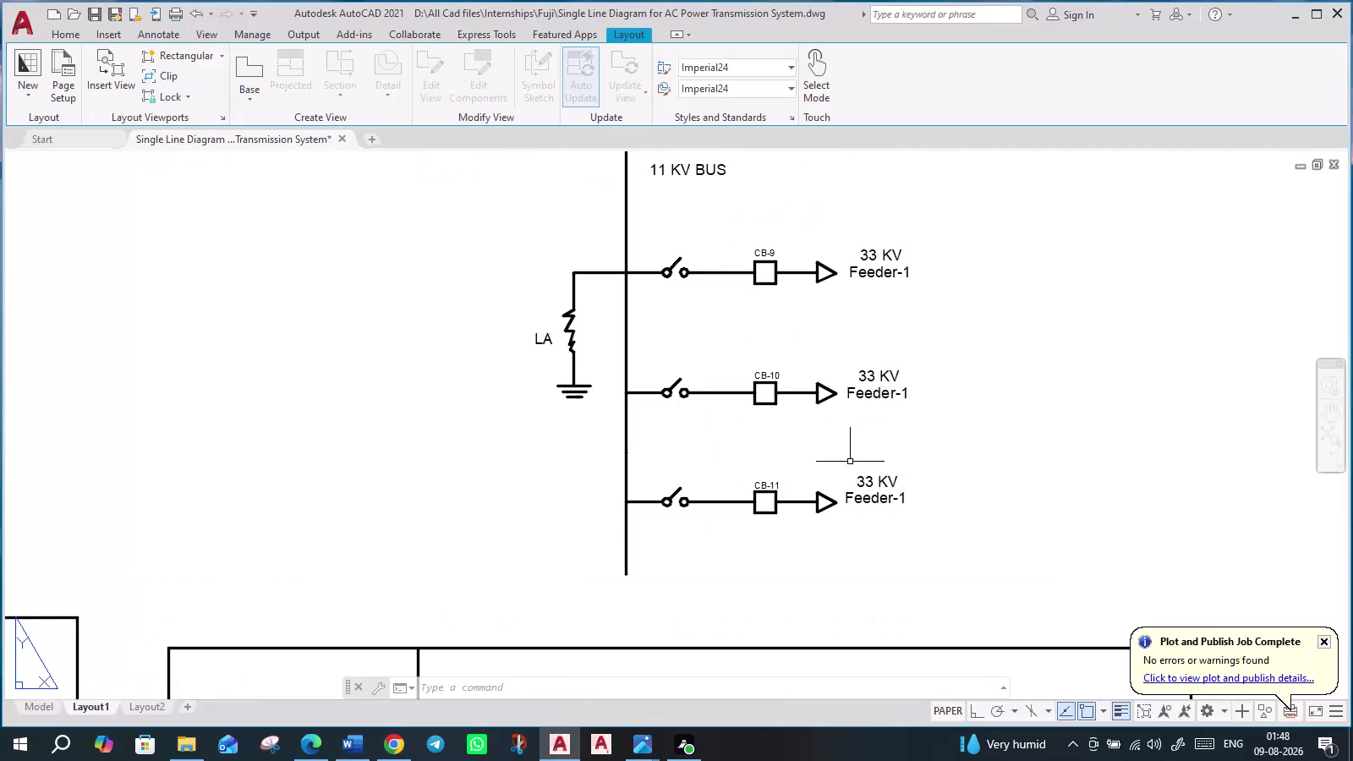
Move from Layout1 to model space, zoom to the CB-9 arrowhead, and start Hatch.
scroll(down, 3)
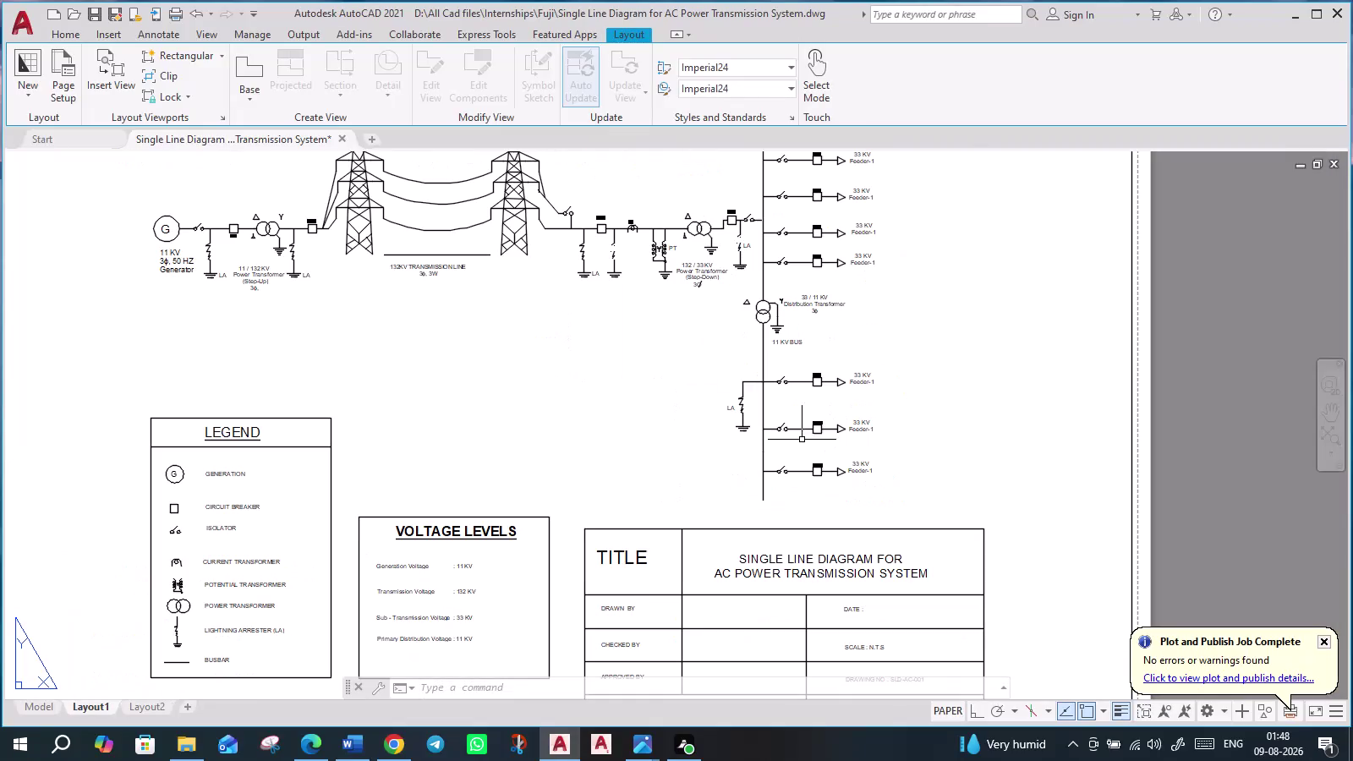
click(26, 707)
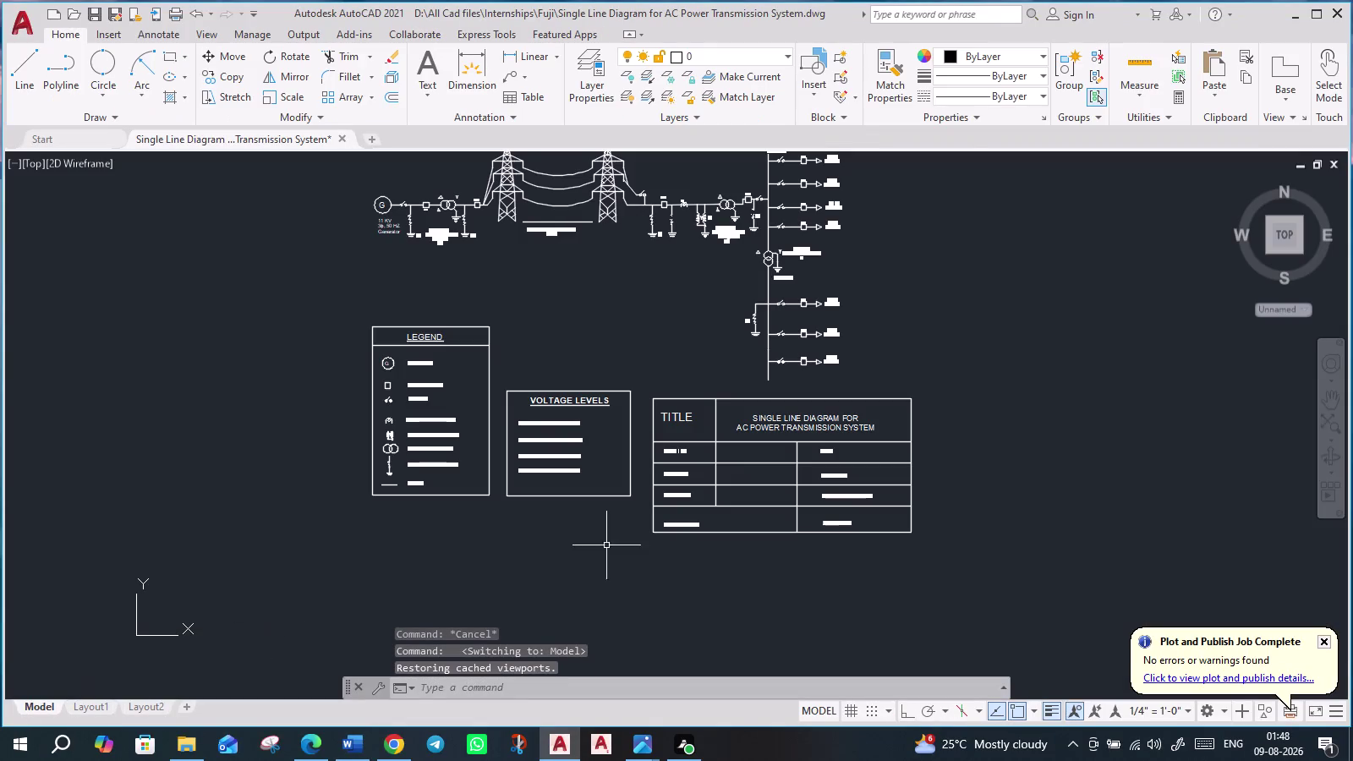
scroll(up, 3)
scroll(up, 3)
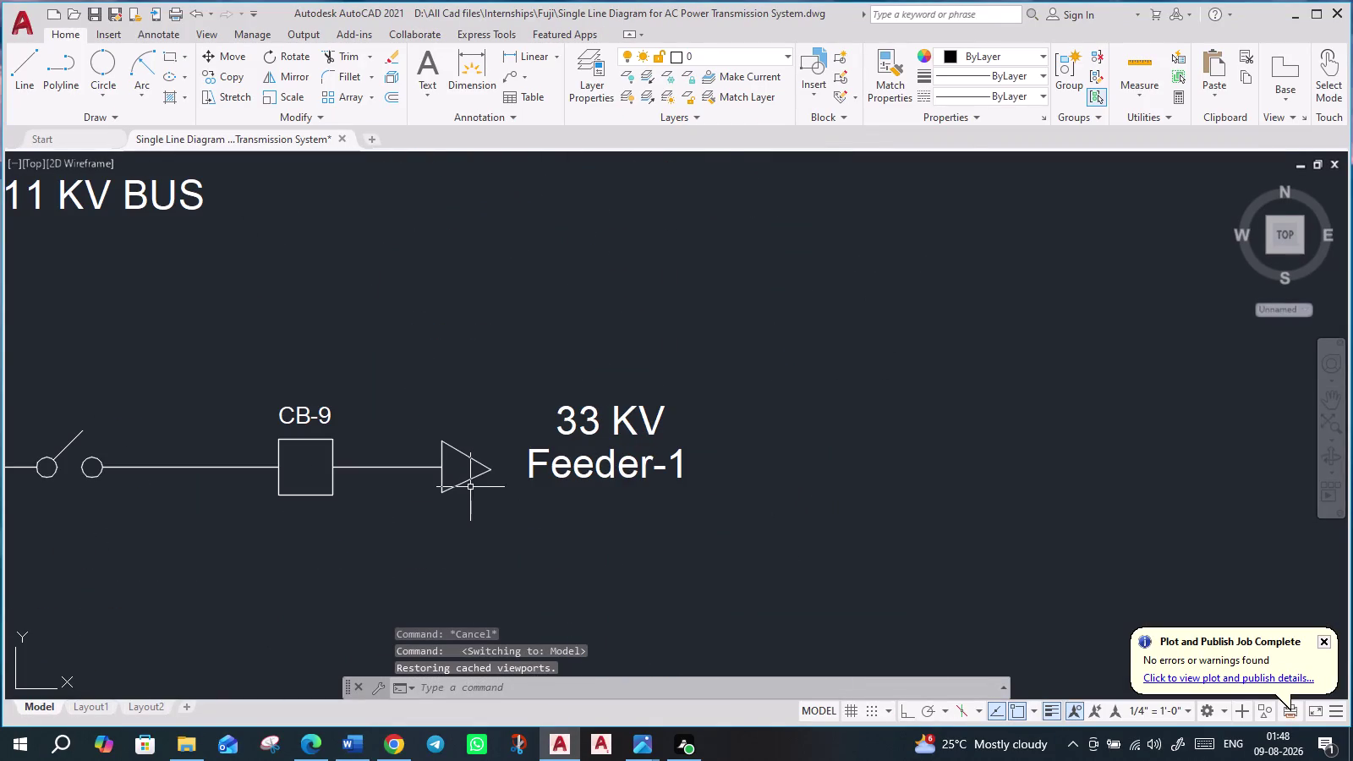
click(167, 100)
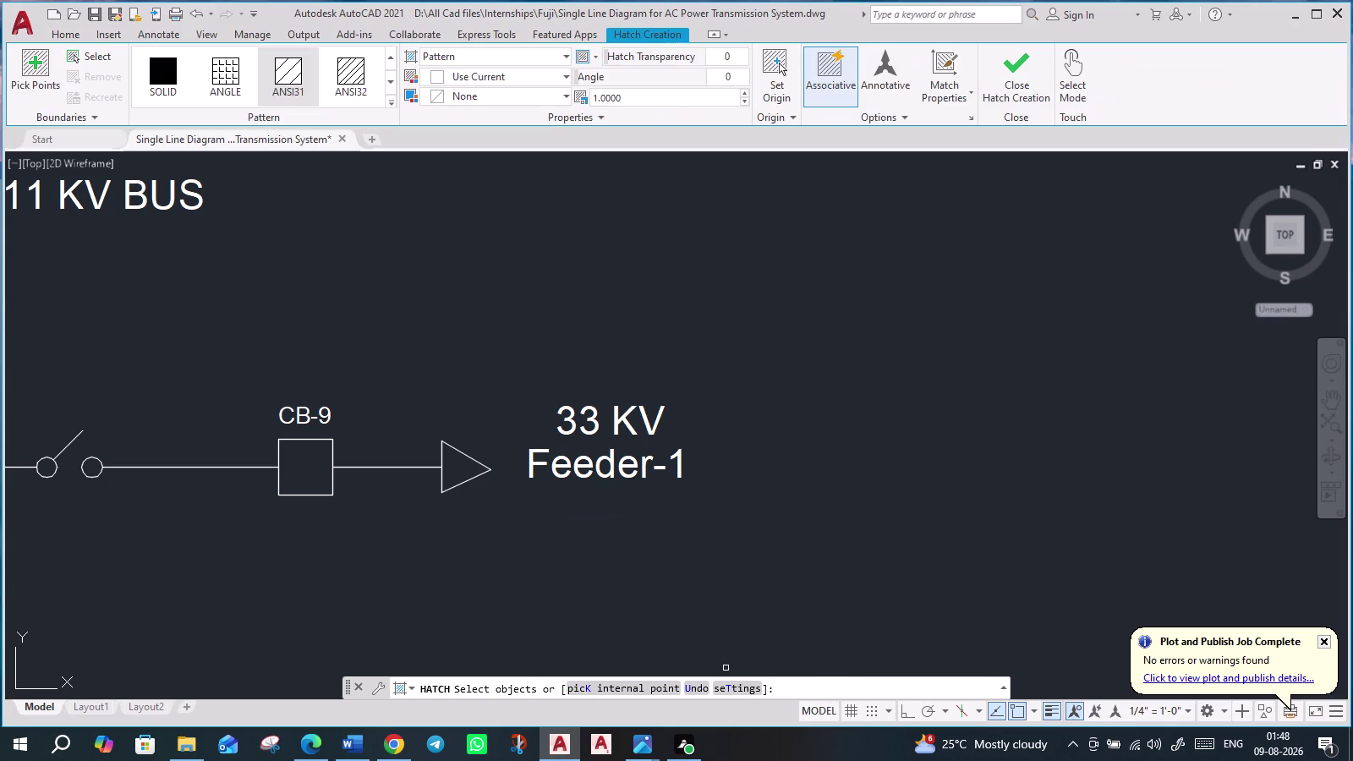
Set the hatch pattern to SOLID and fill the CB-9 feeder arrowhead.
click(471, 476)
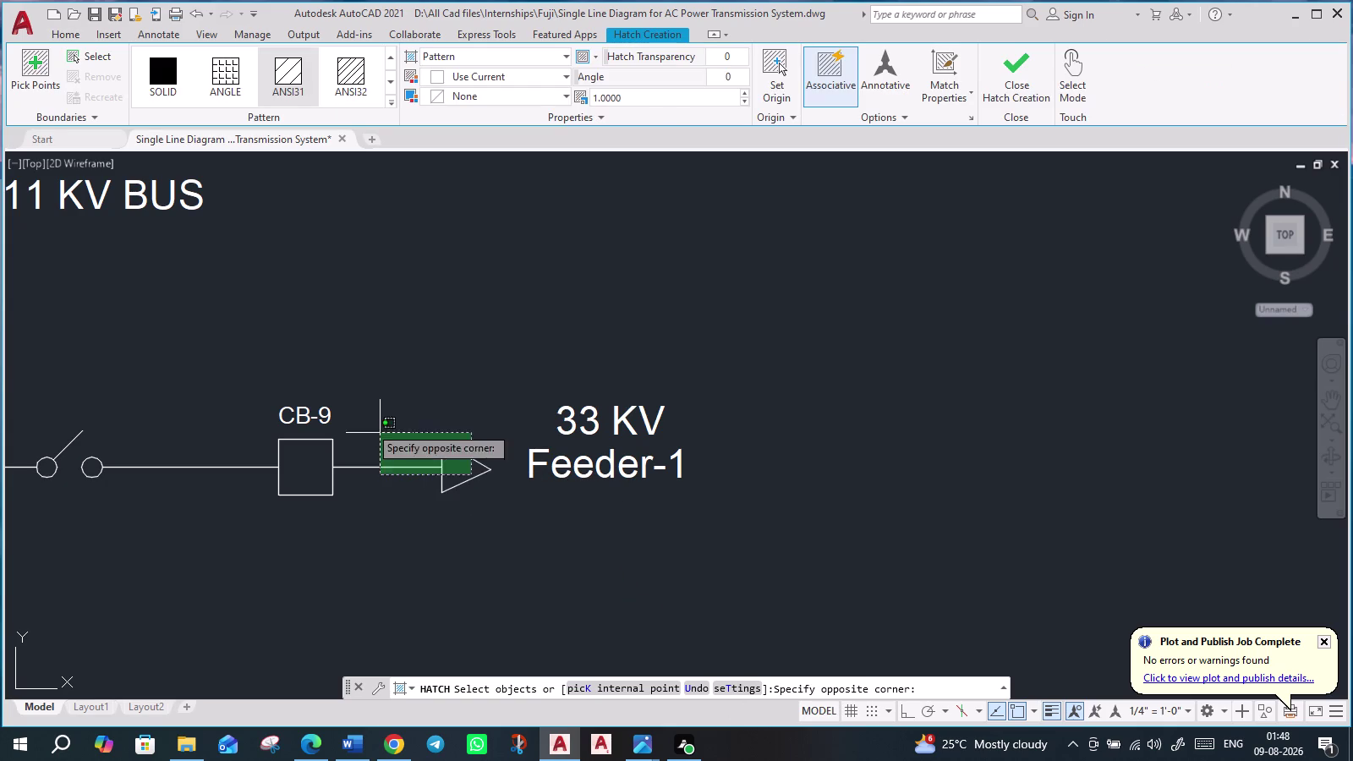
click(171, 77)
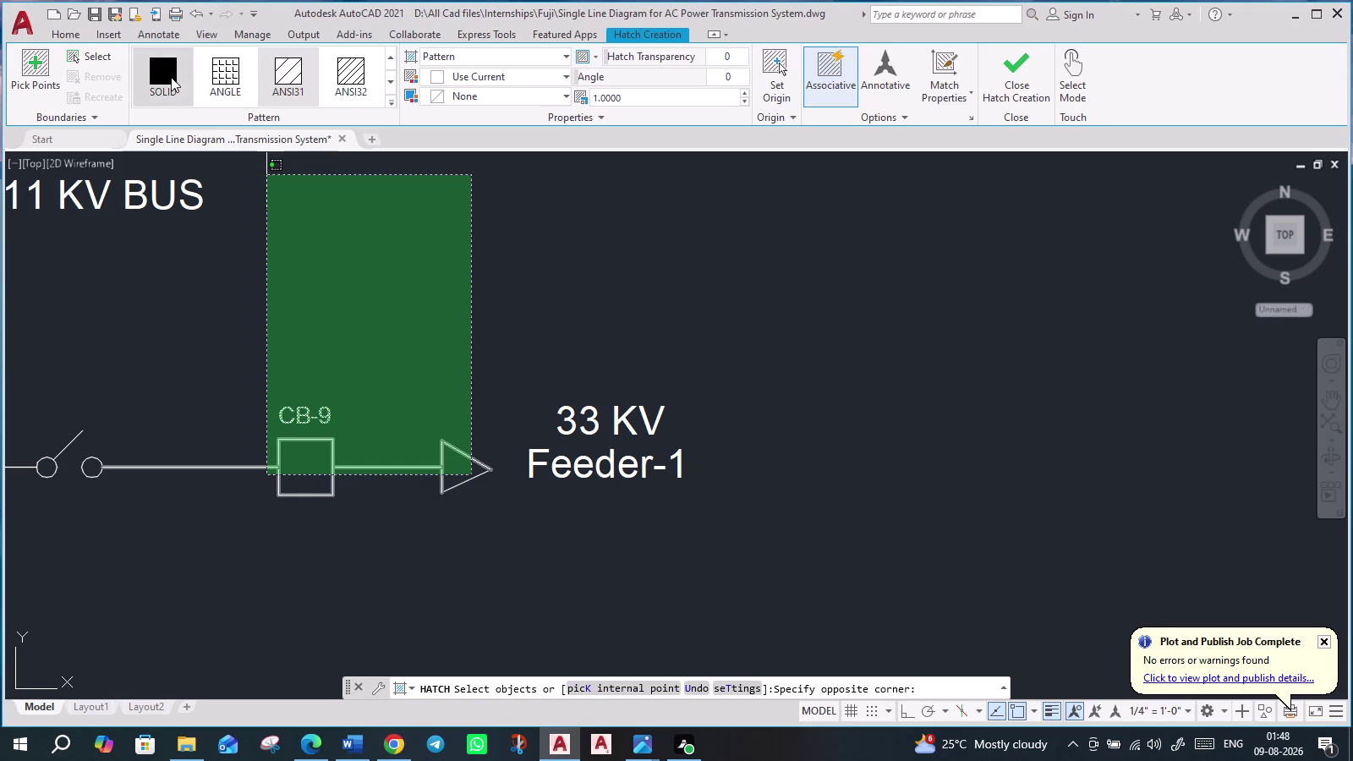
click(470, 466)
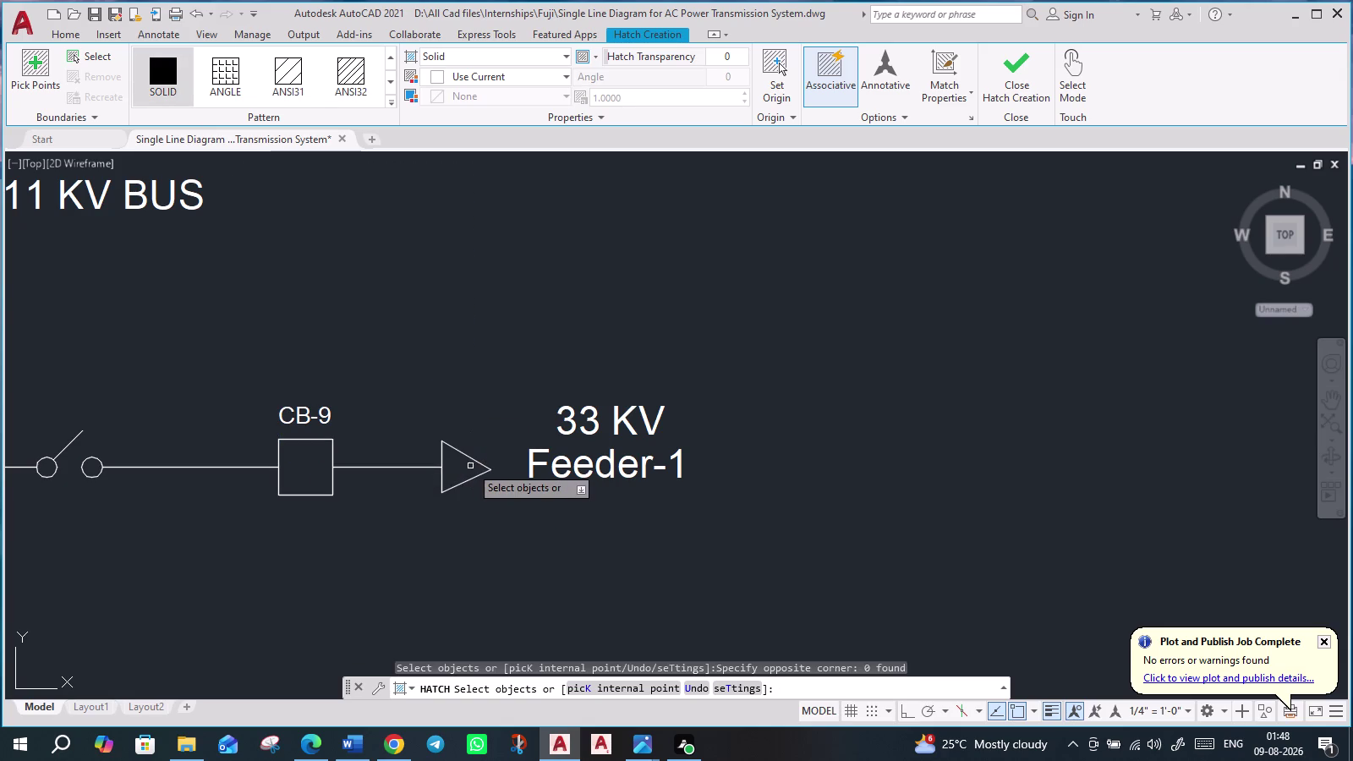
click(477, 465)
double_click(477, 466)
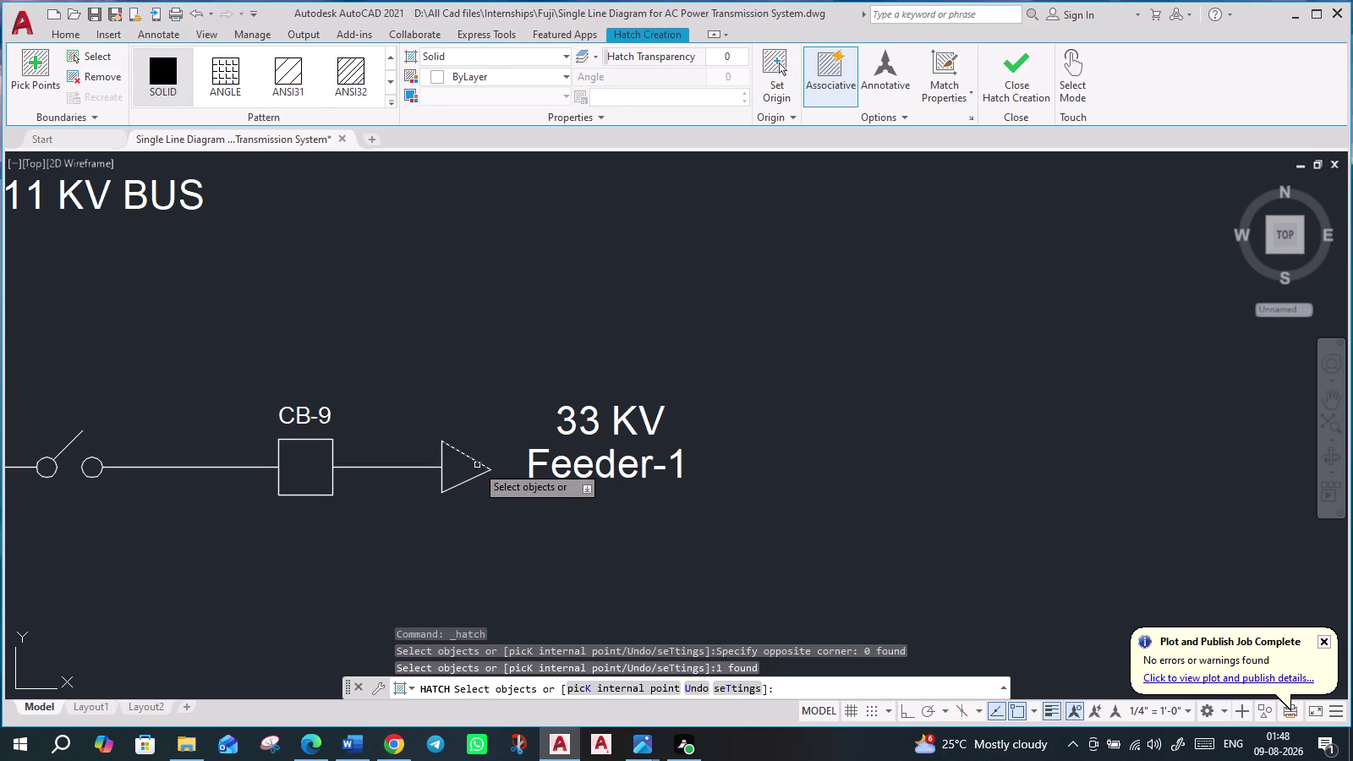
click(478, 484)
click(469, 477)
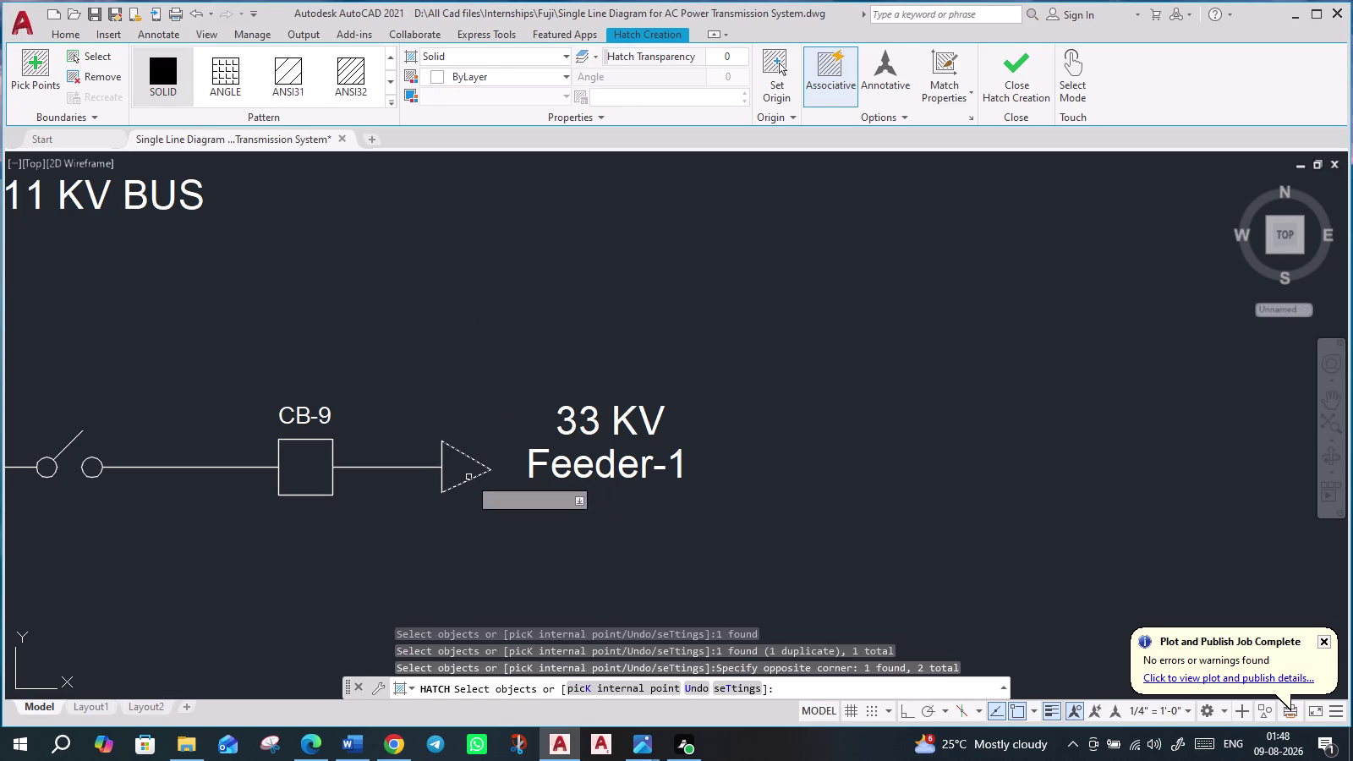
click(476, 472)
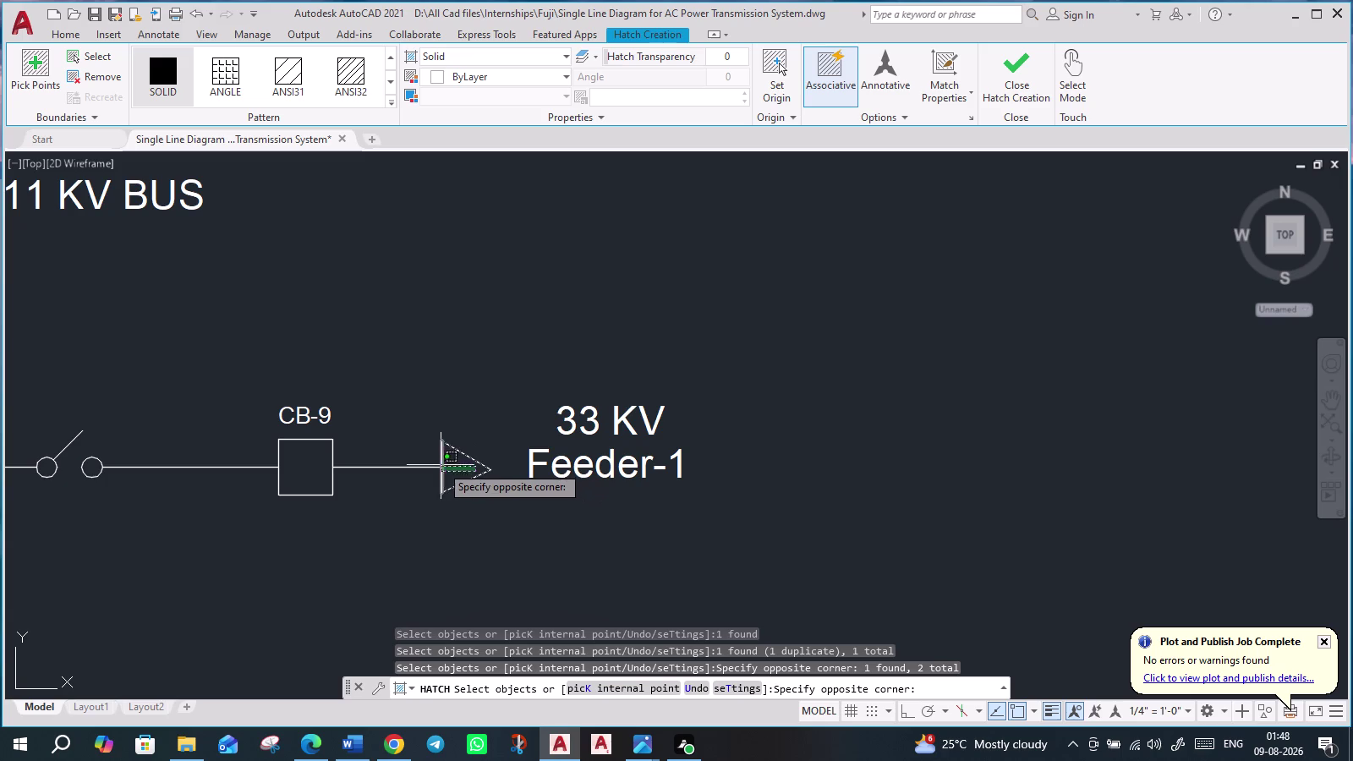
click(441, 459)
Add solid fills to the CB-10 and CB-11 feeder arrowheads.
scroll(up, 3)
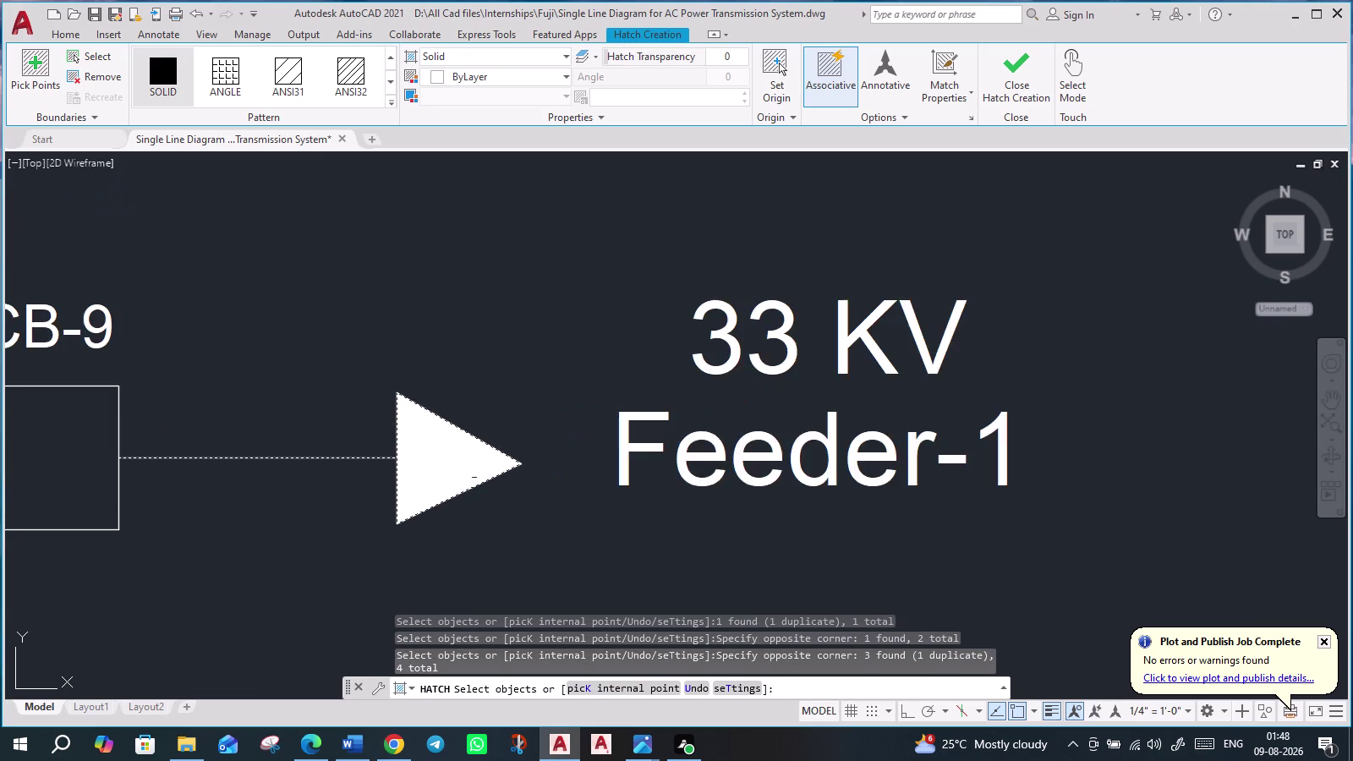
scroll(down, 3)
scroll(down, 3)
middle_drag(628, 589, 590, 481)
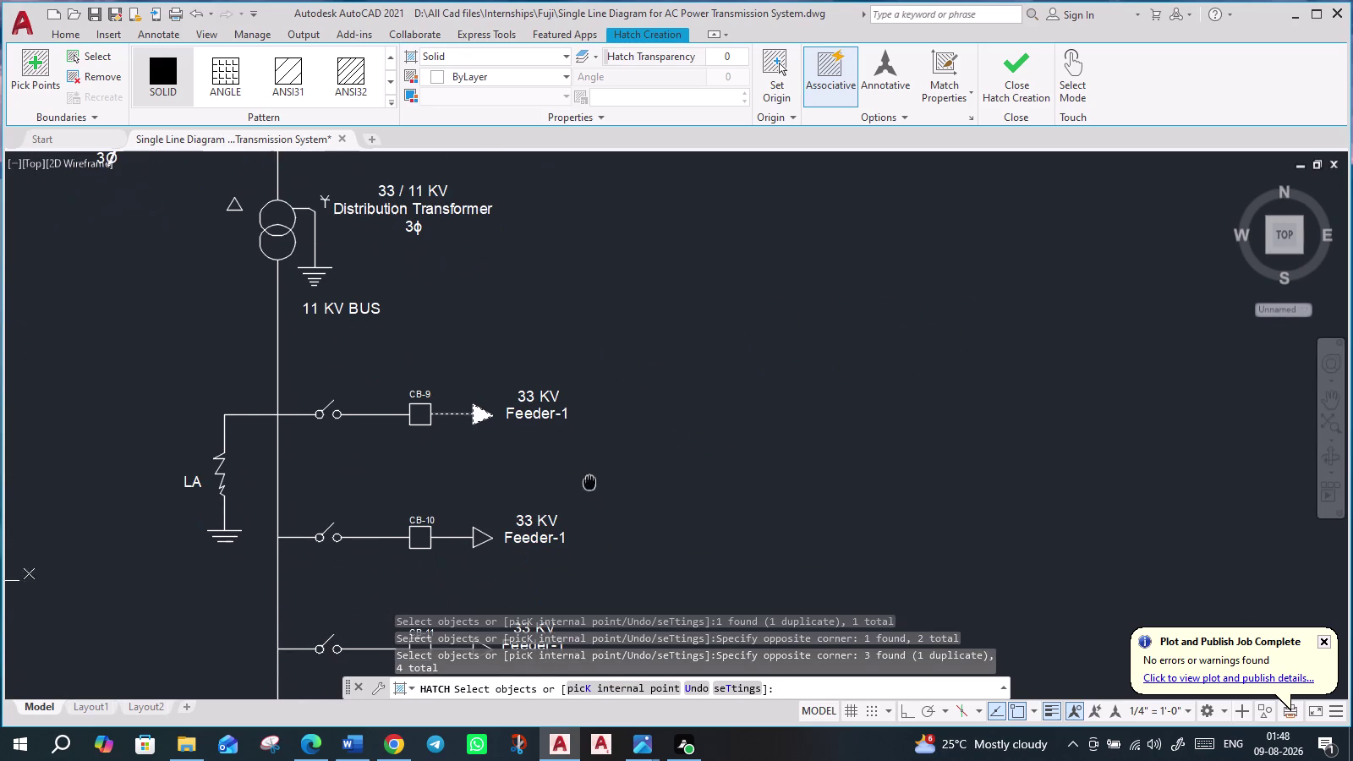
click(485, 533)
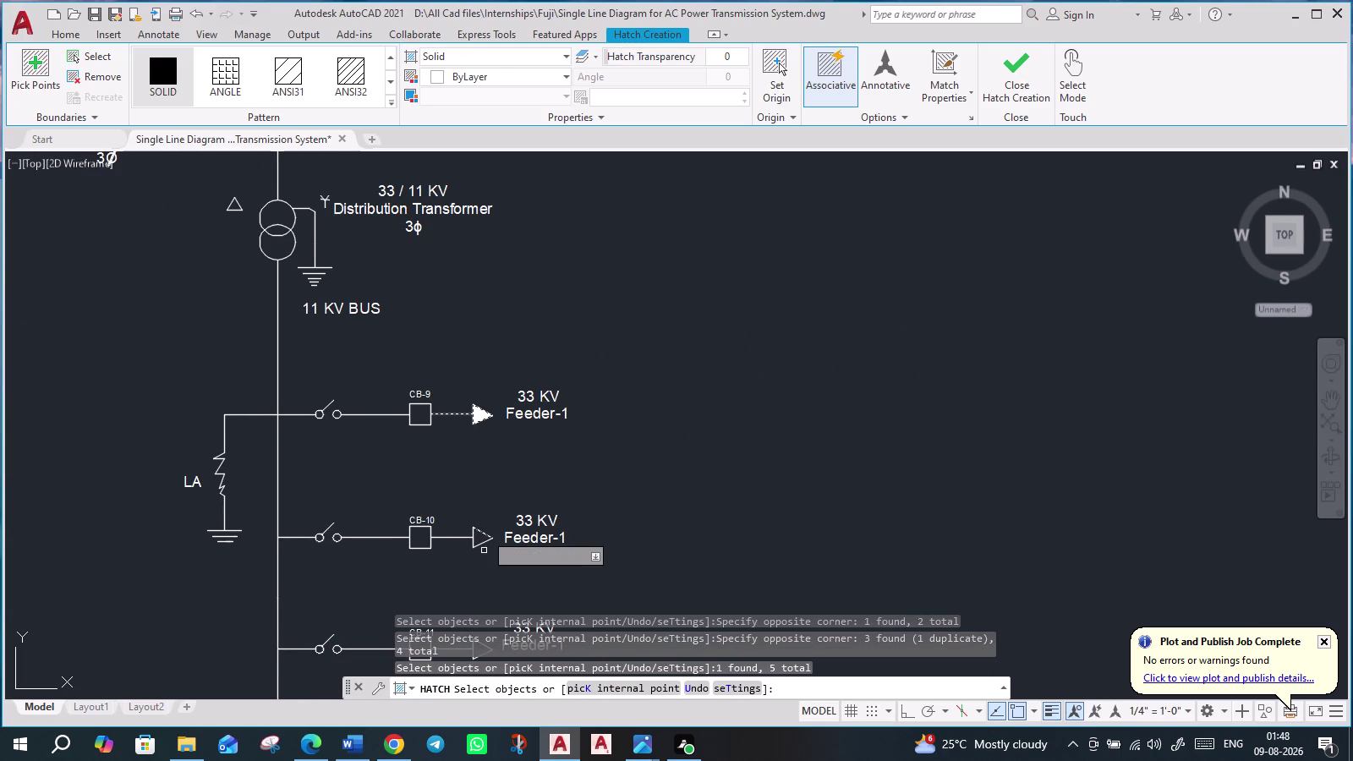
click(480, 544)
click(475, 539)
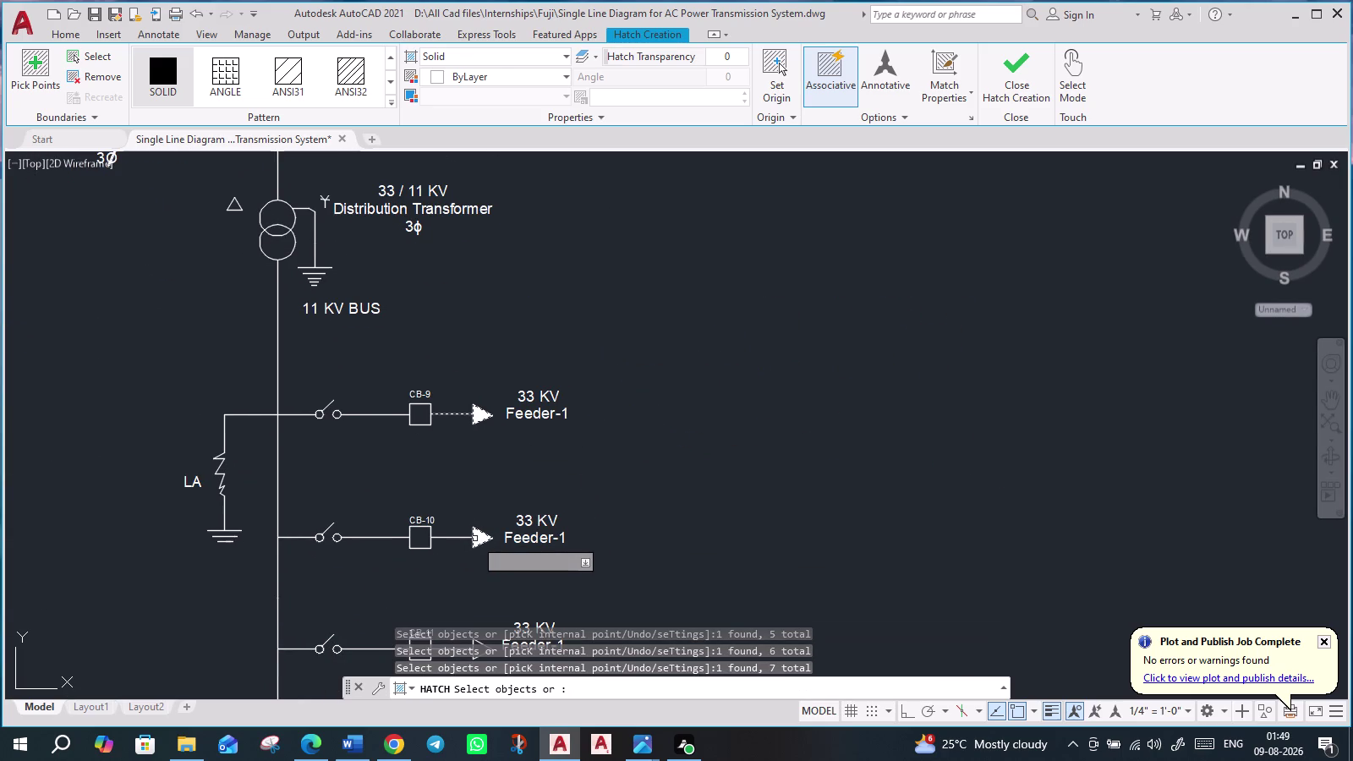
middle_drag(494, 587, 478, 439)
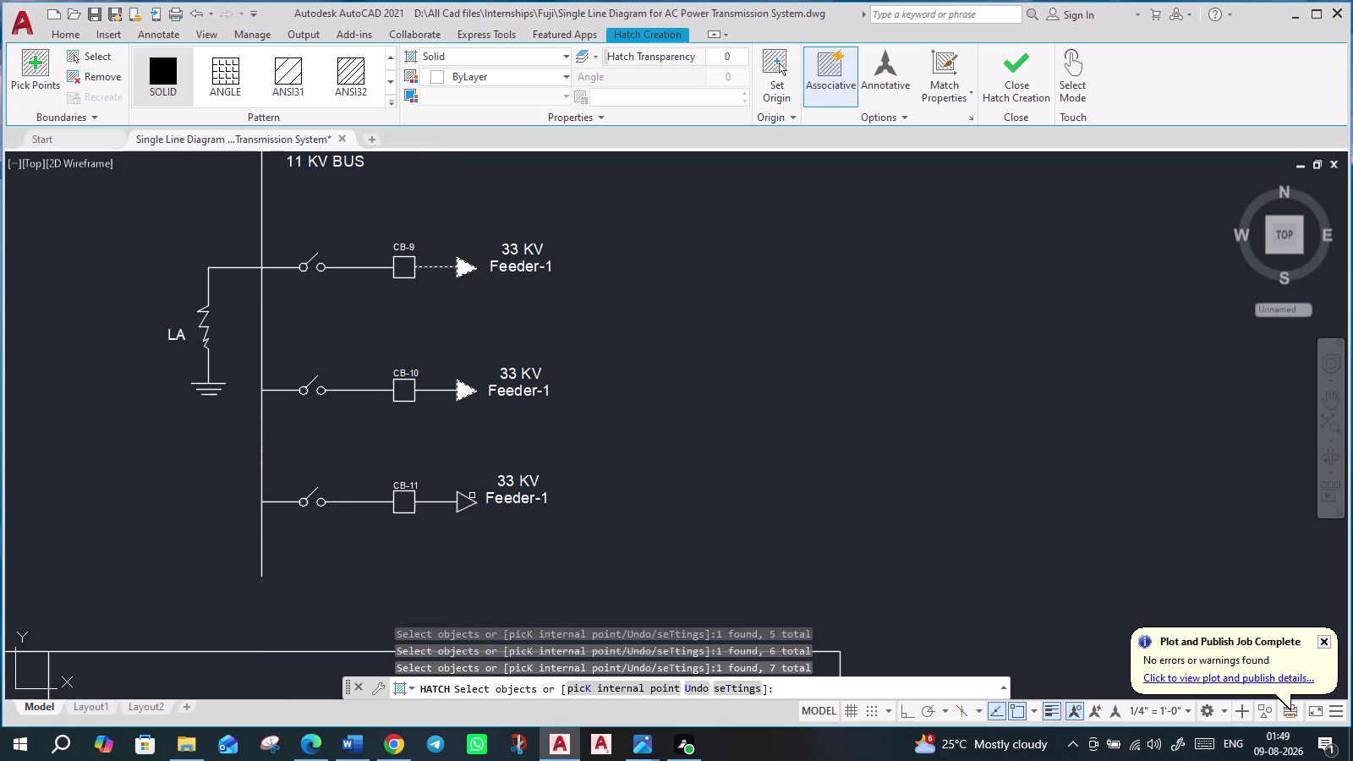
click(468, 500)
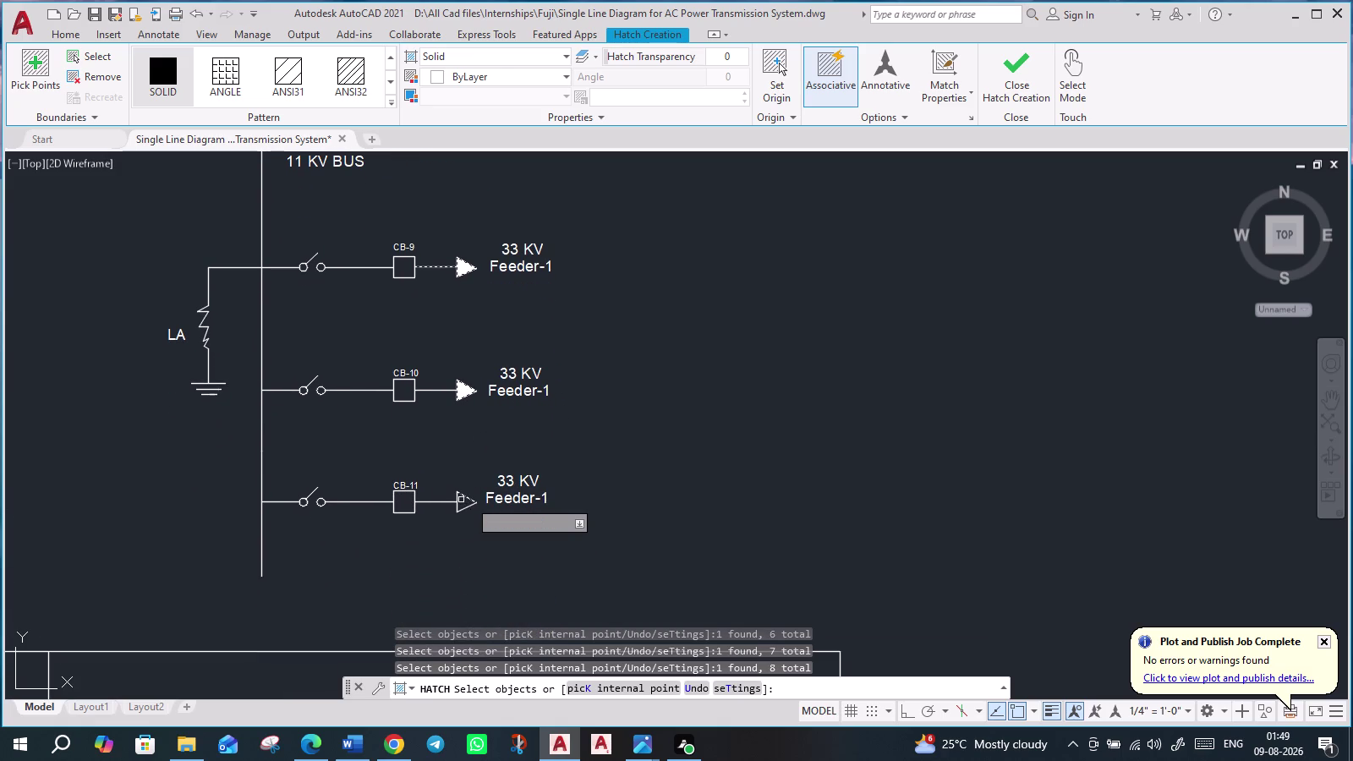
click(457, 502)
click(462, 509)
Add a solid fill to the CB-8 feeder arrowhead.
scroll(down, 3)
scroll(up, 3)
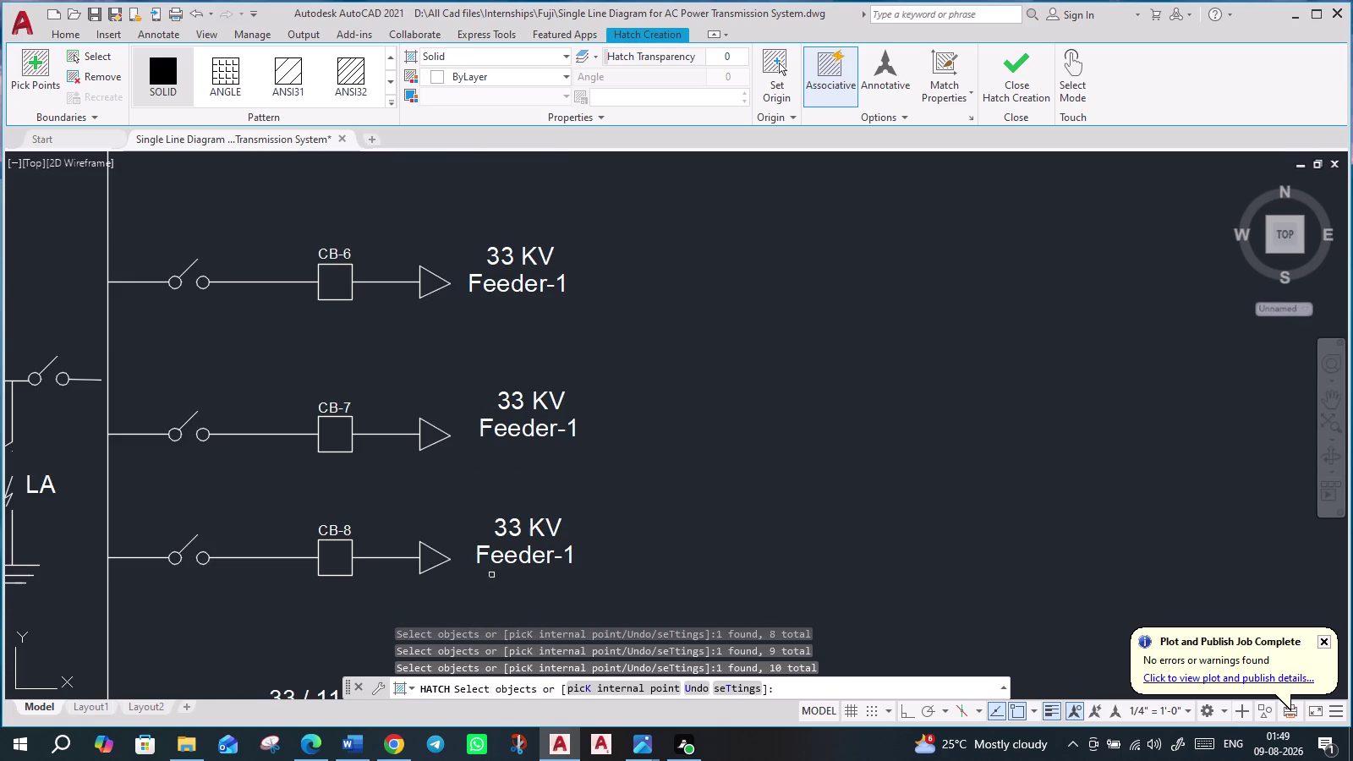
click(444, 556)
click(420, 559)
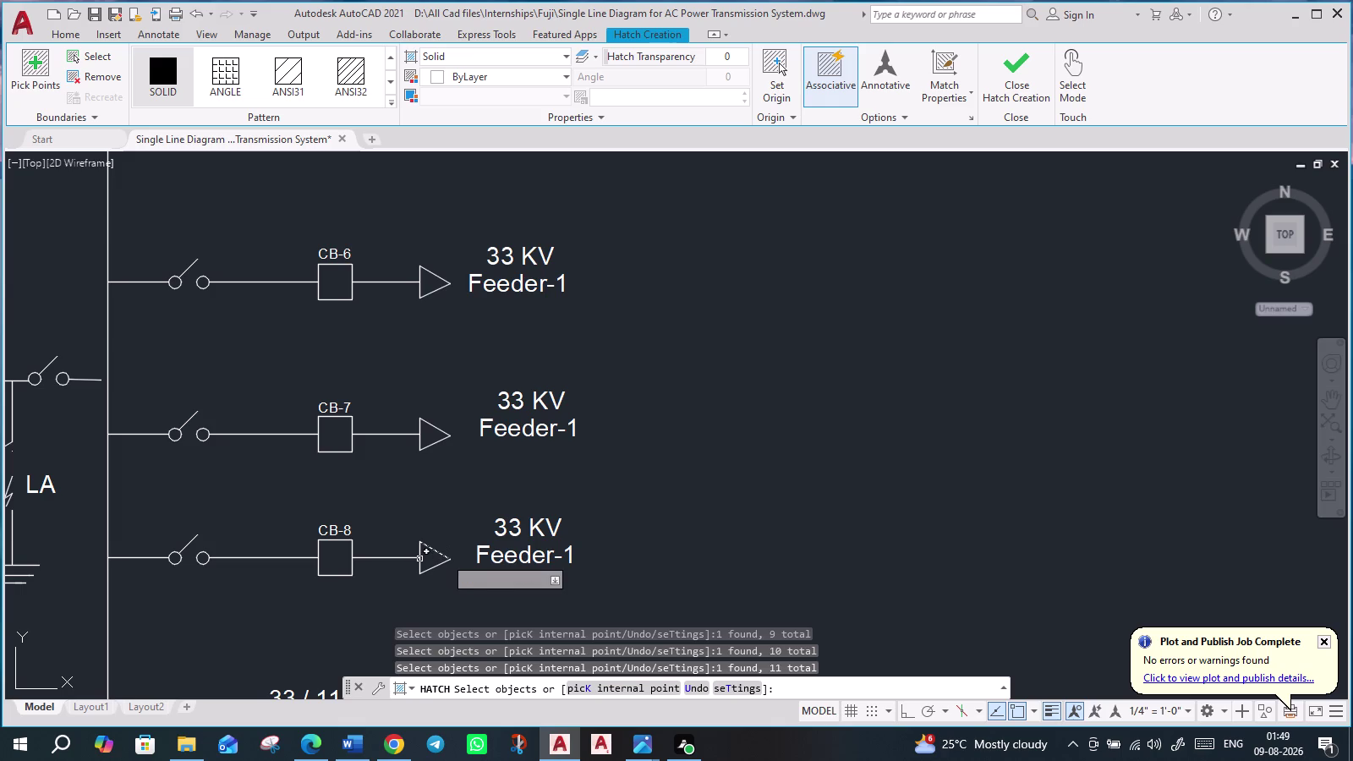
click(435, 565)
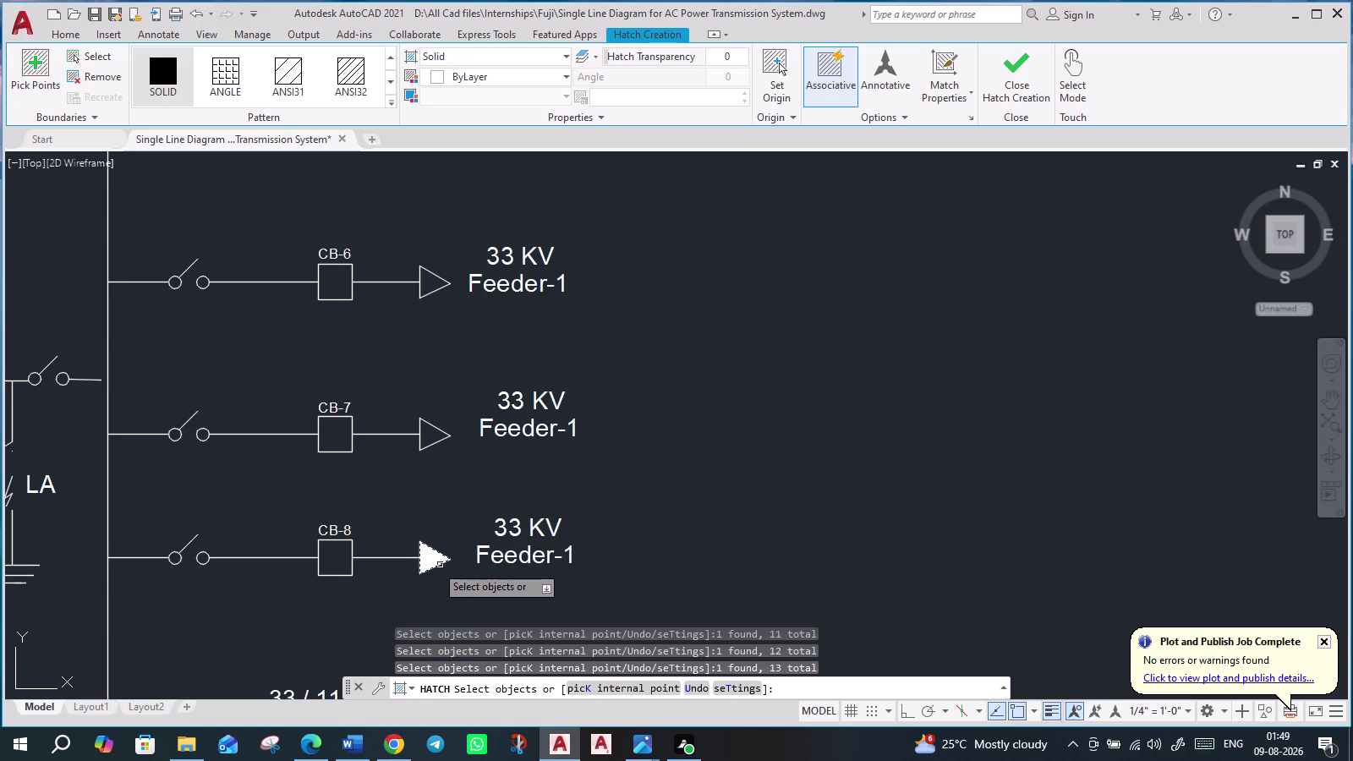
Add solid fills to the CB-7 and CB-6 feeder arrowheads.
click(438, 430)
click(419, 444)
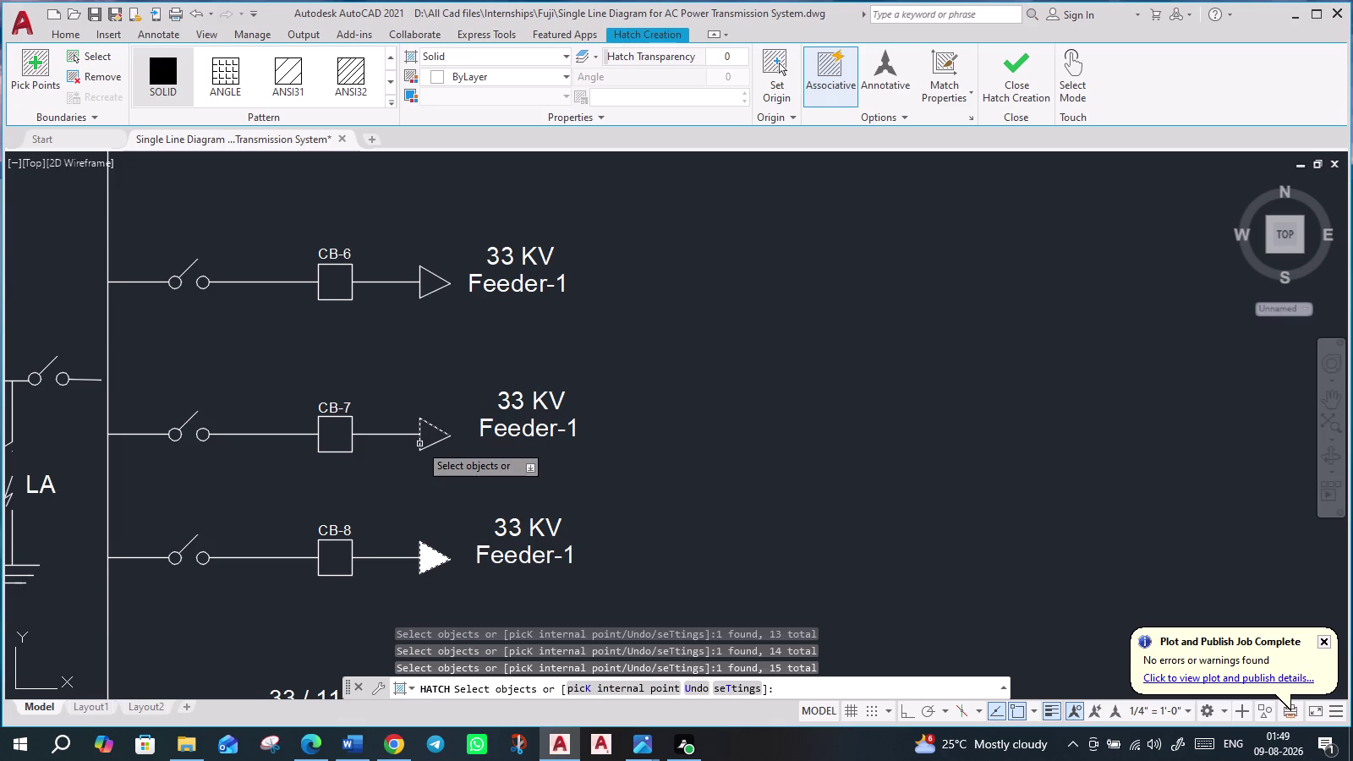
click(429, 447)
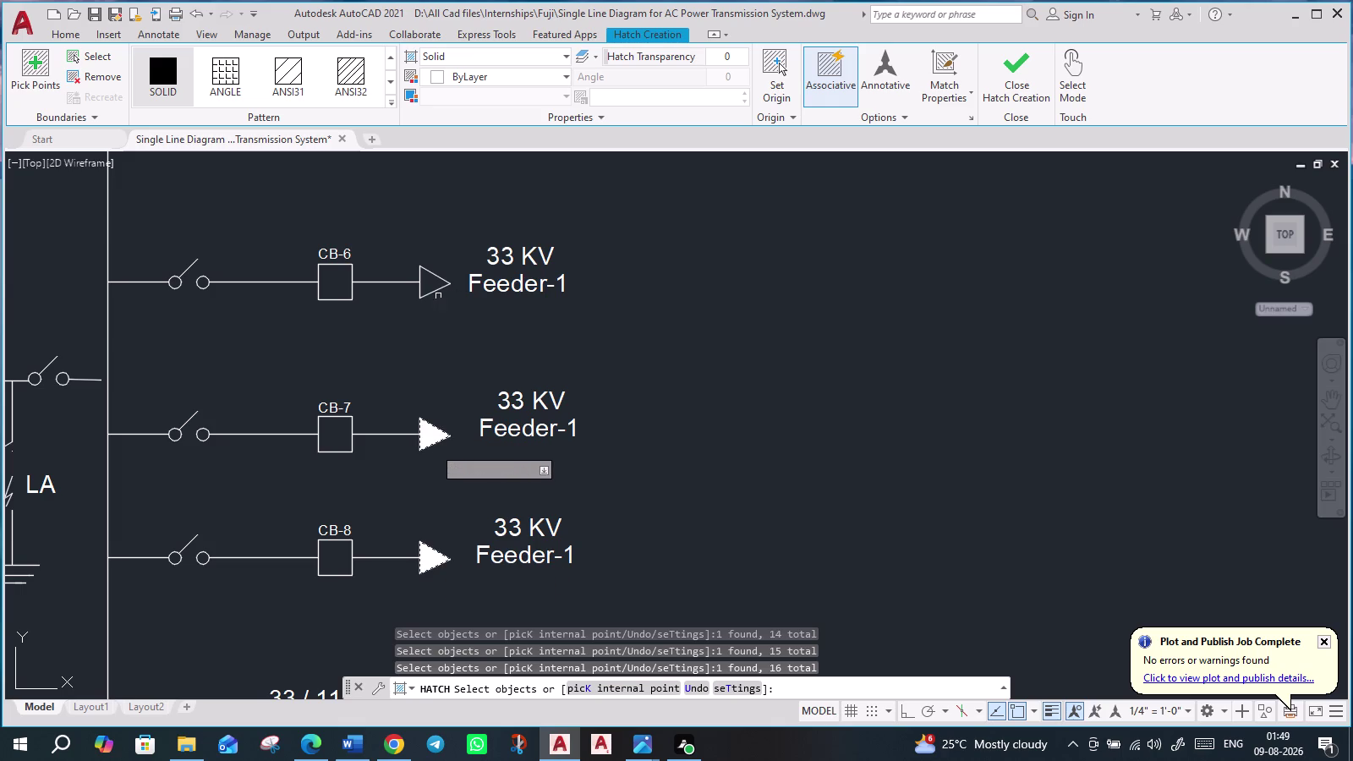
click(433, 296)
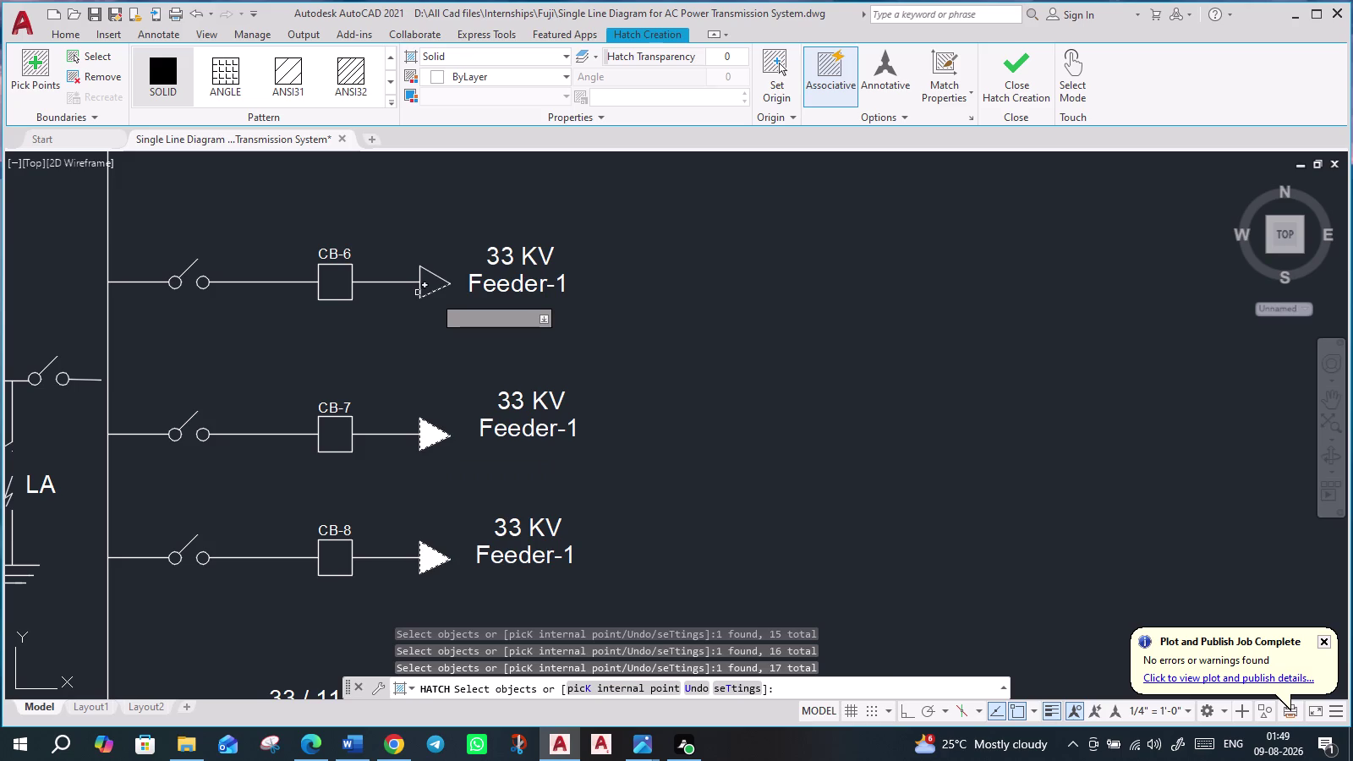
click(418, 293)
click(436, 274)
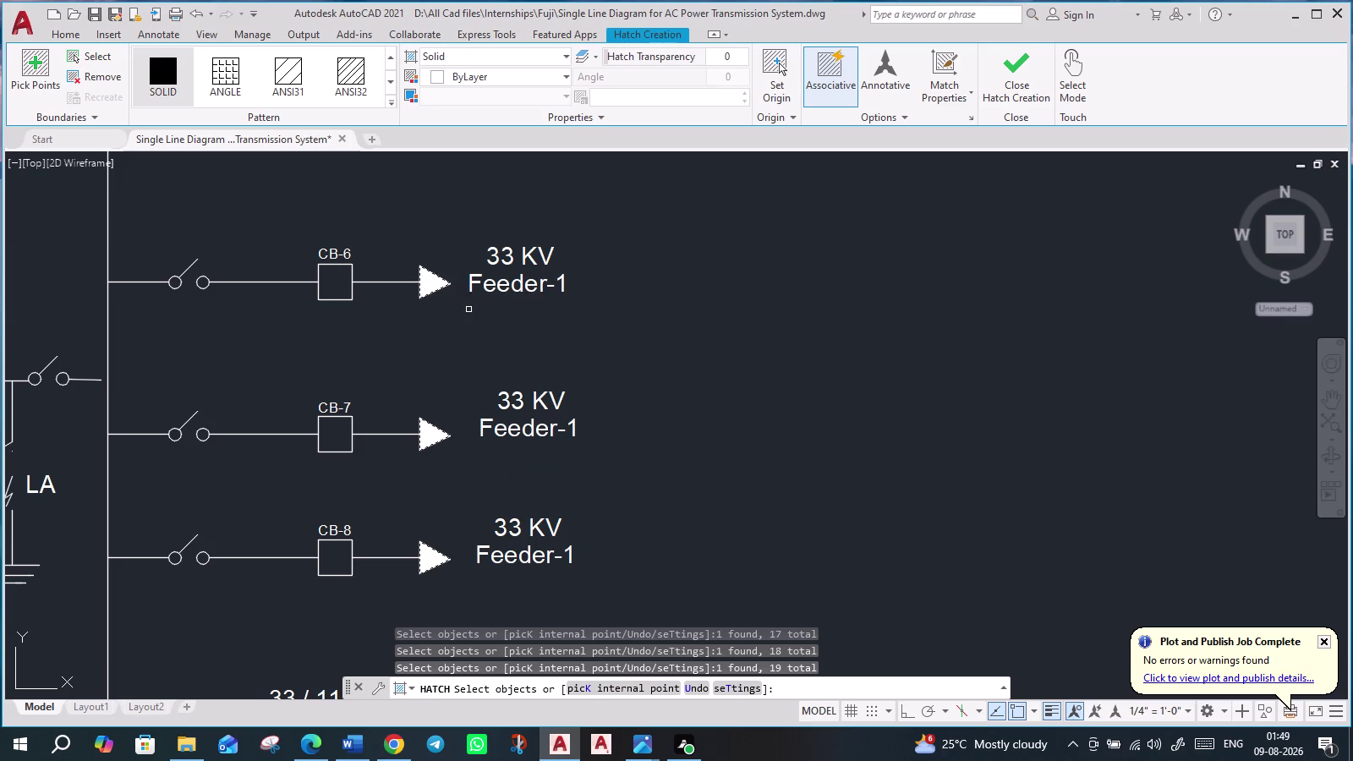
Fill the CB-5 feeder arrowhead solid and close hatch creation.
scroll(down, 3)
scroll(up, 3)
click(431, 222)
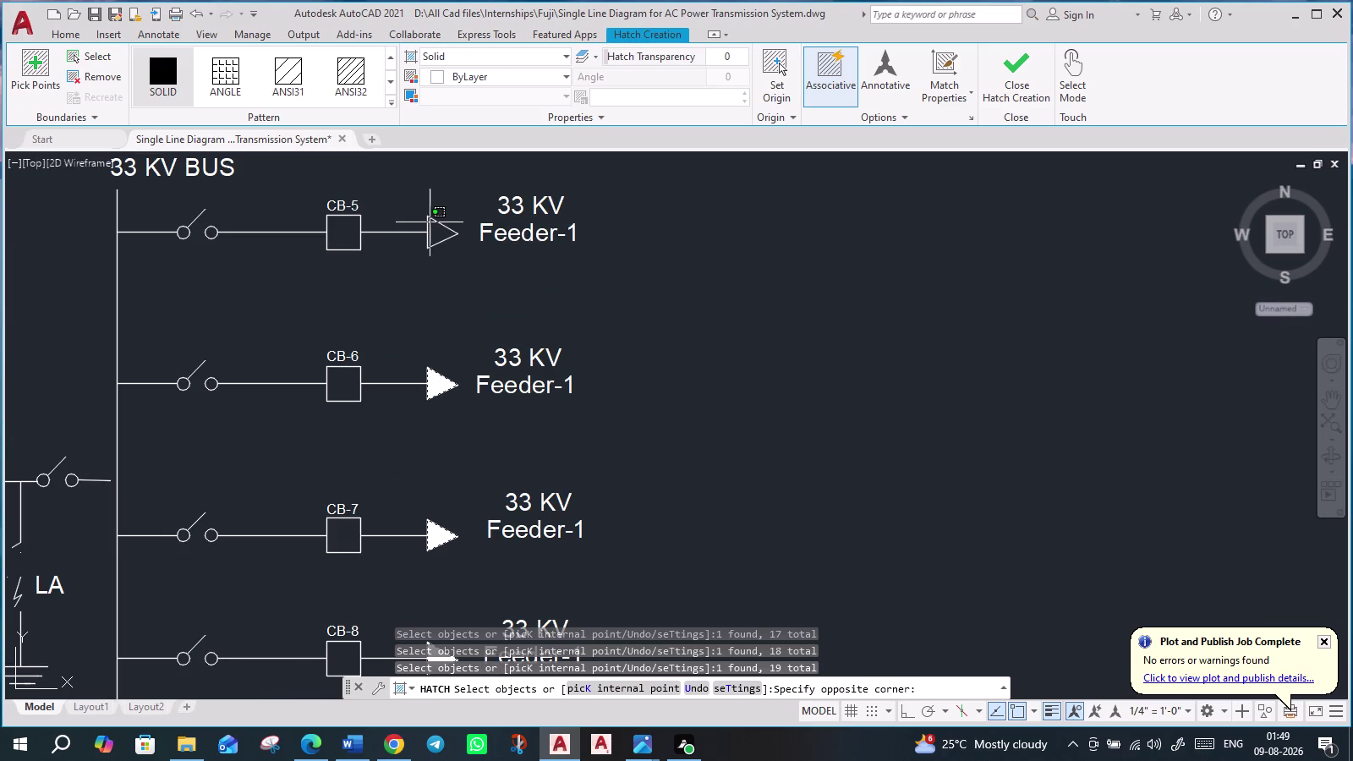
click(441, 221)
click(441, 221)
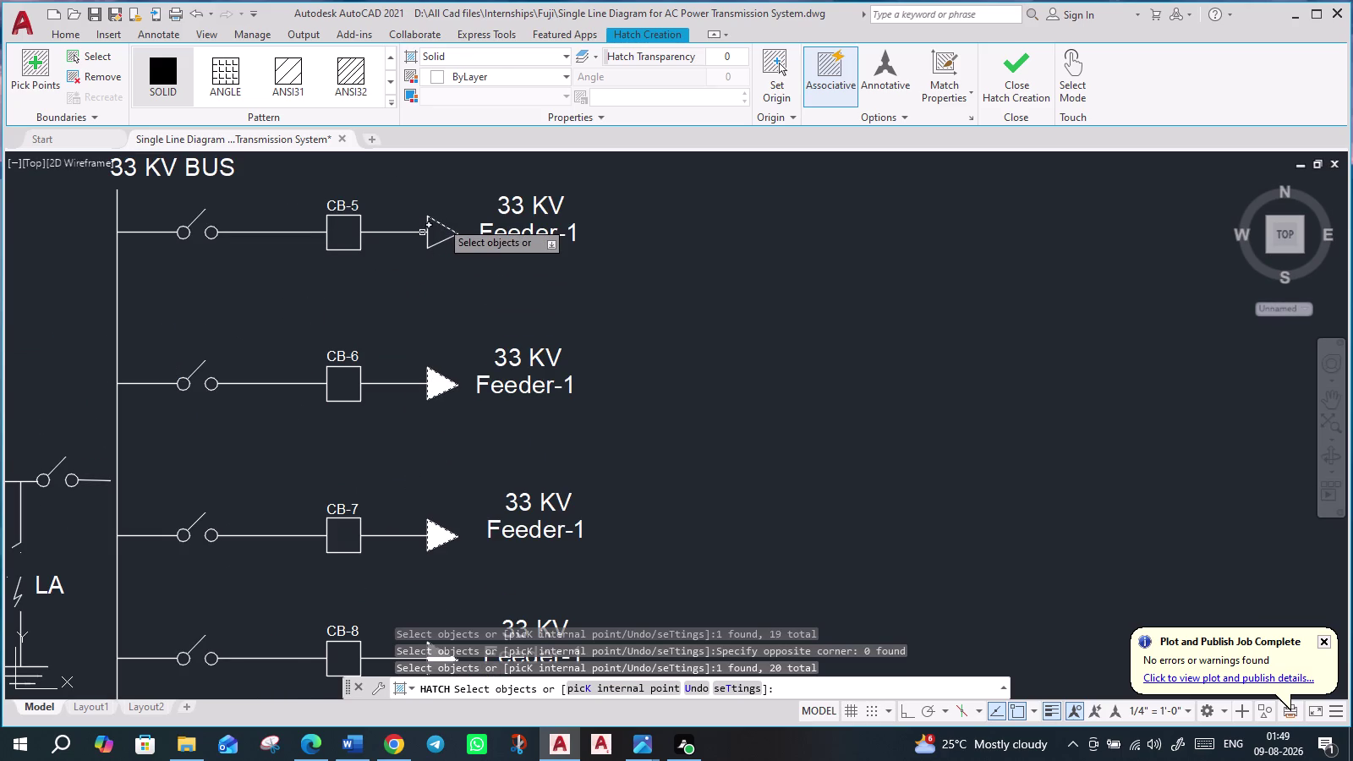
click(426, 229)
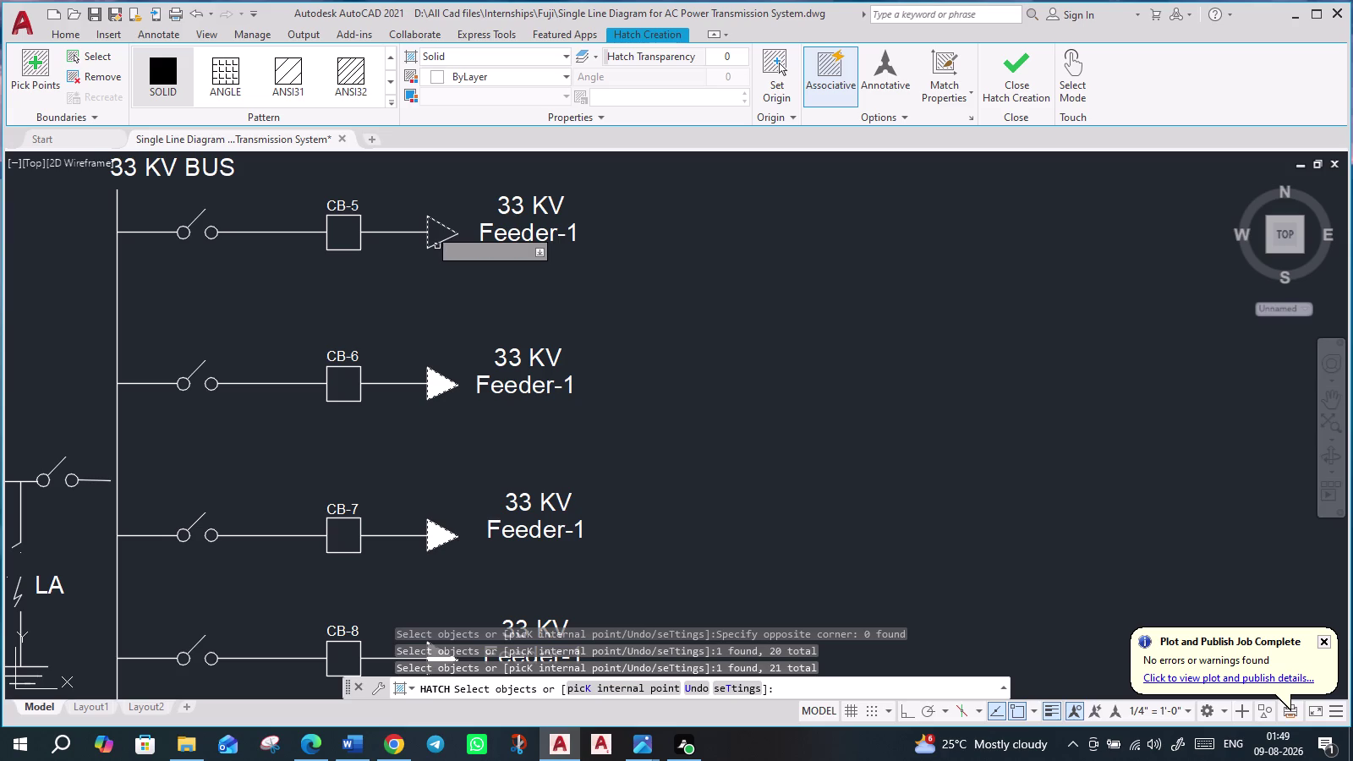
click(436, 246)
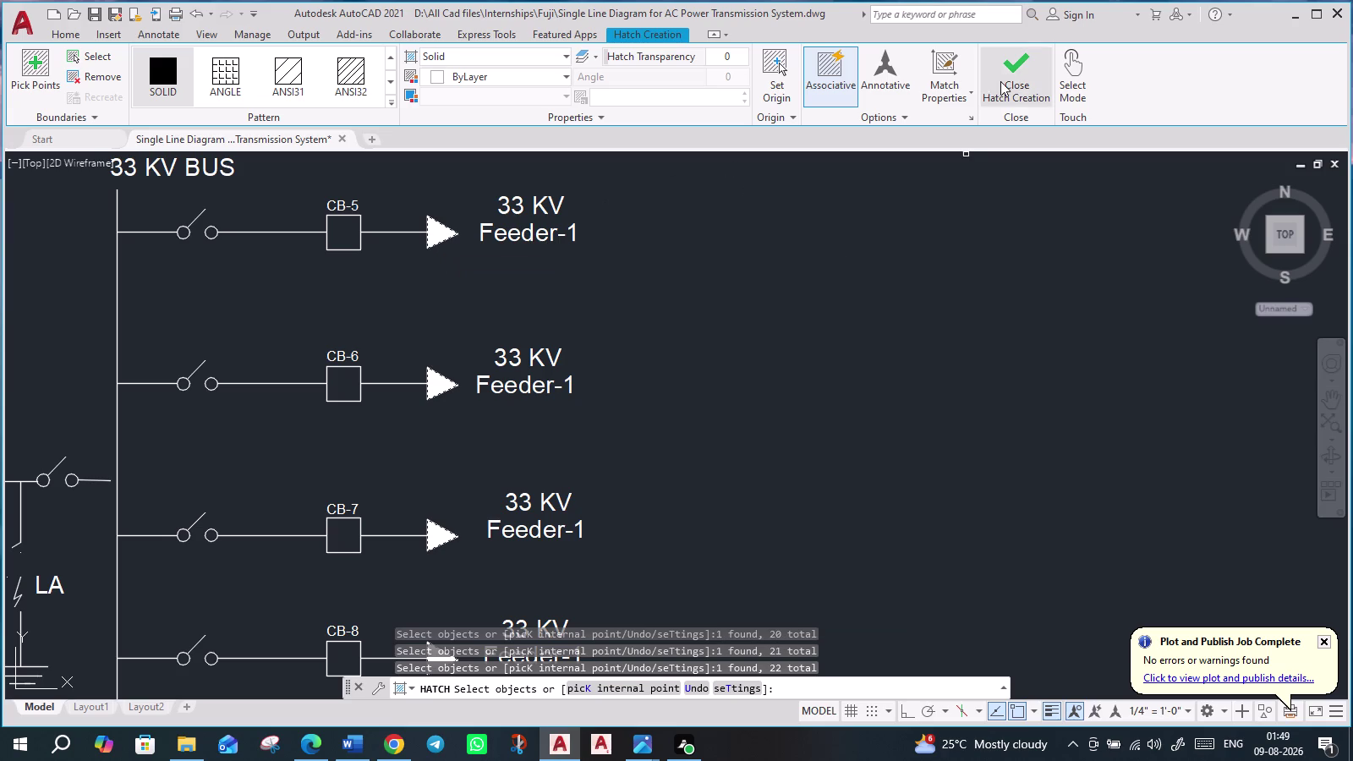
click(1015, 81)
Zoom out, cancel the stray selection, and return to the Layout1 sheet.
scroll(down, 3)
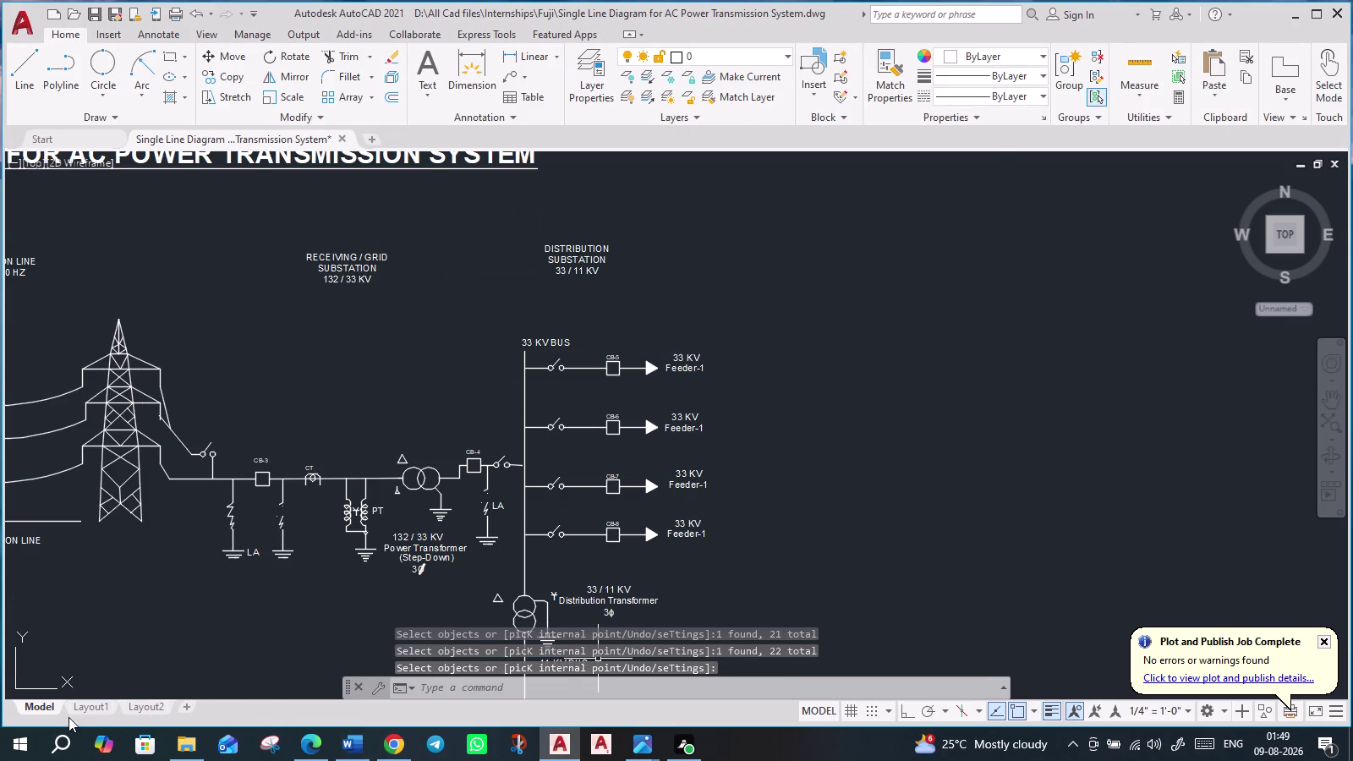
click(90, 697)
click(92, 707)
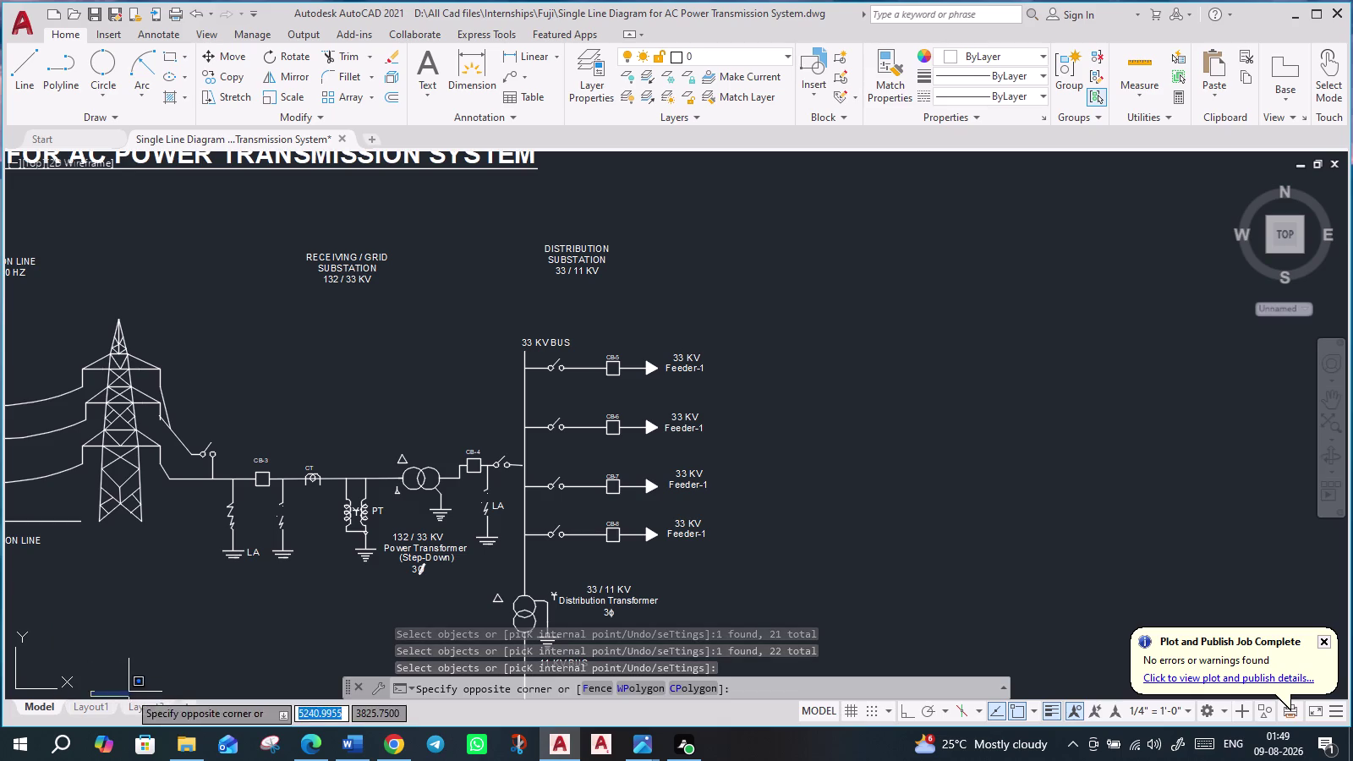
click(75, 705)
click(81, 712)
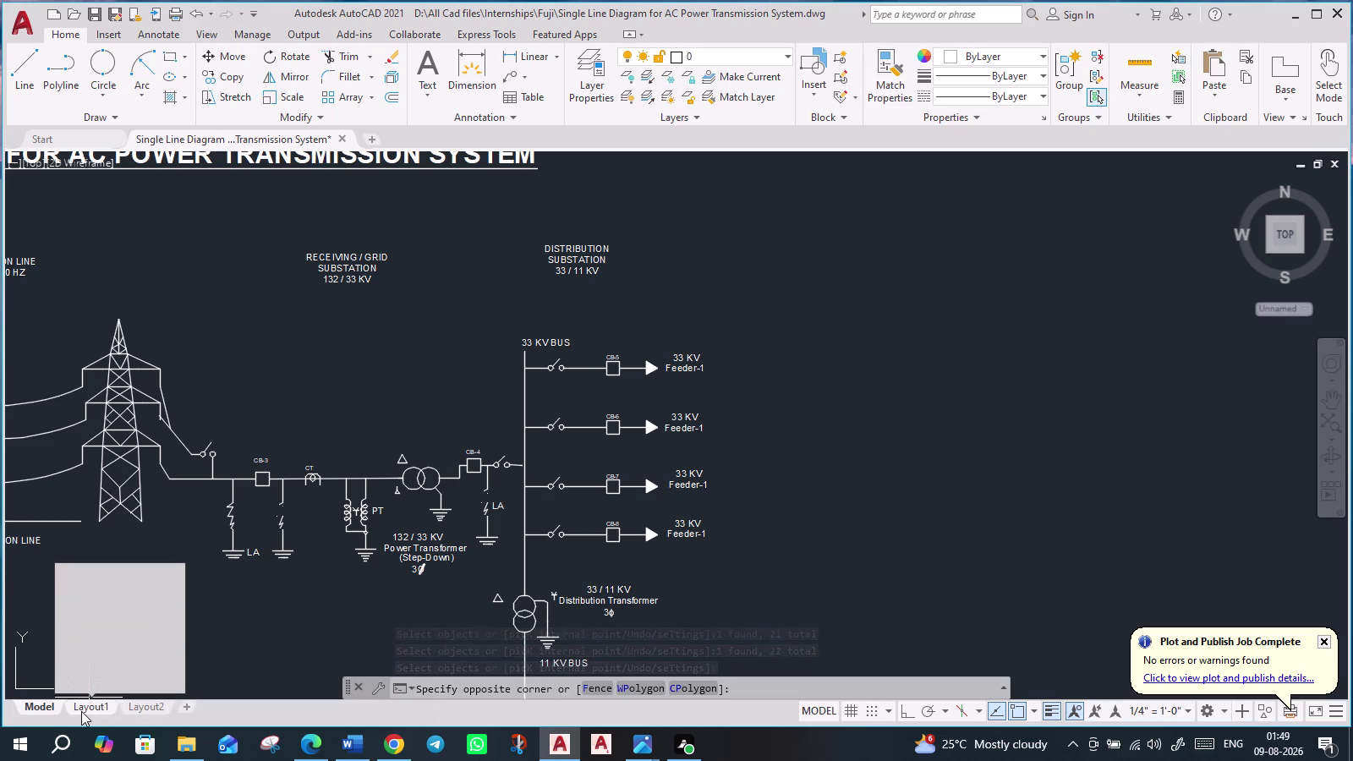
click(88, 706)
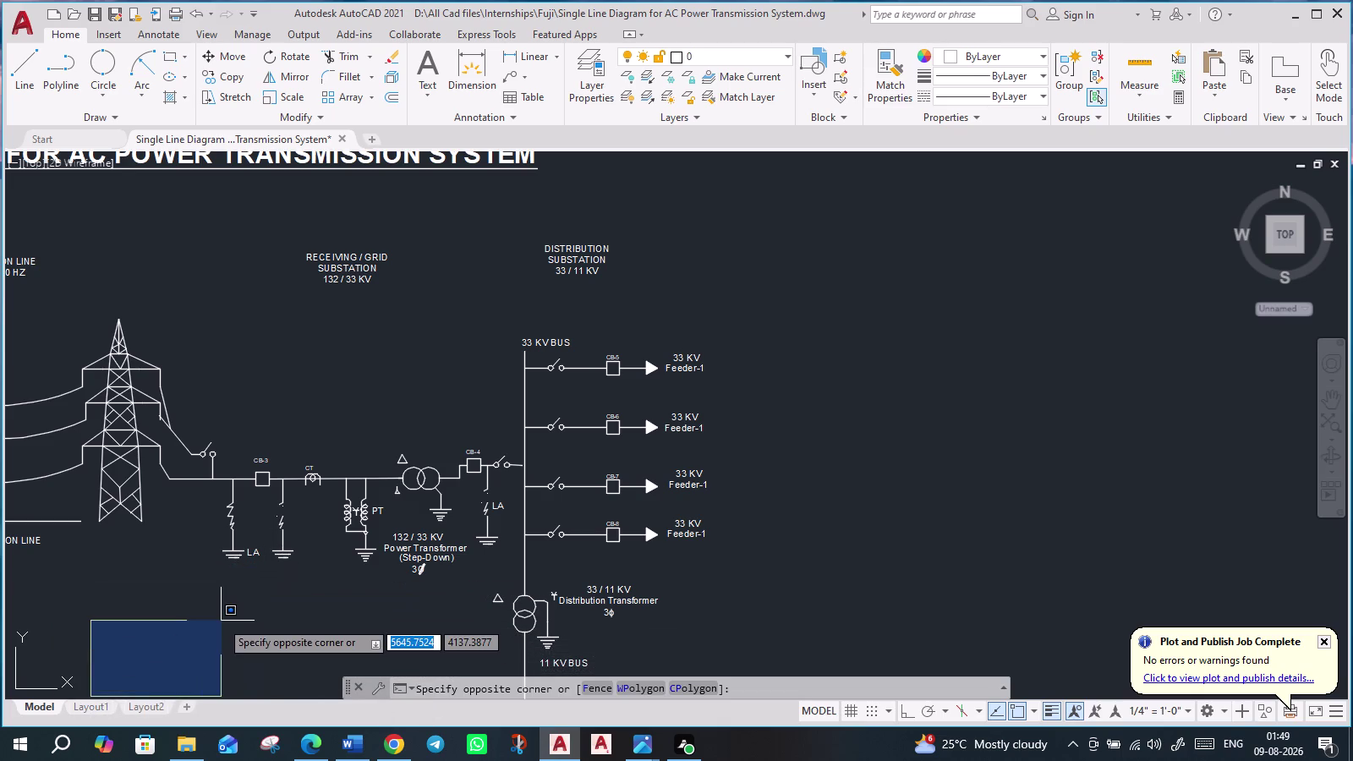
key(Escape)
click(86, 711)
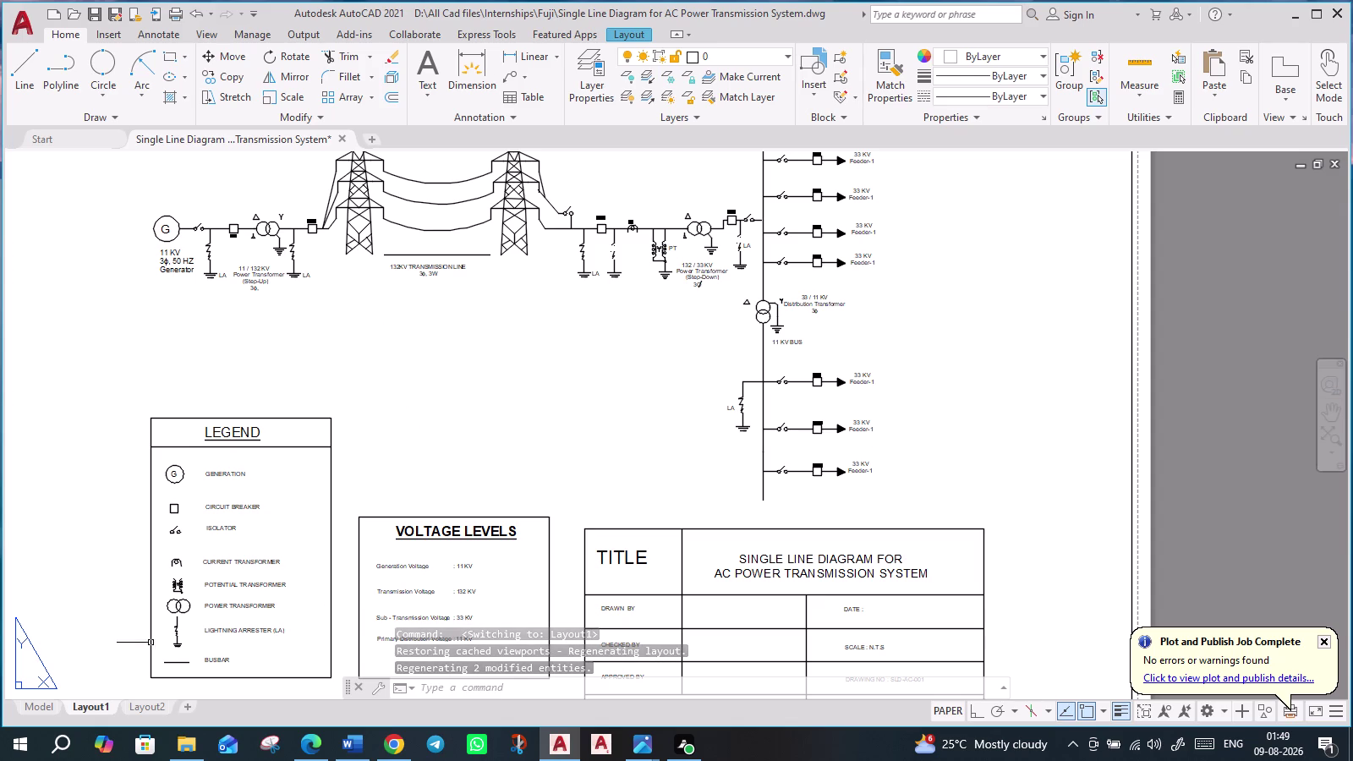
Begin entering the PRINT command on the command line.
scroll(down, 3)
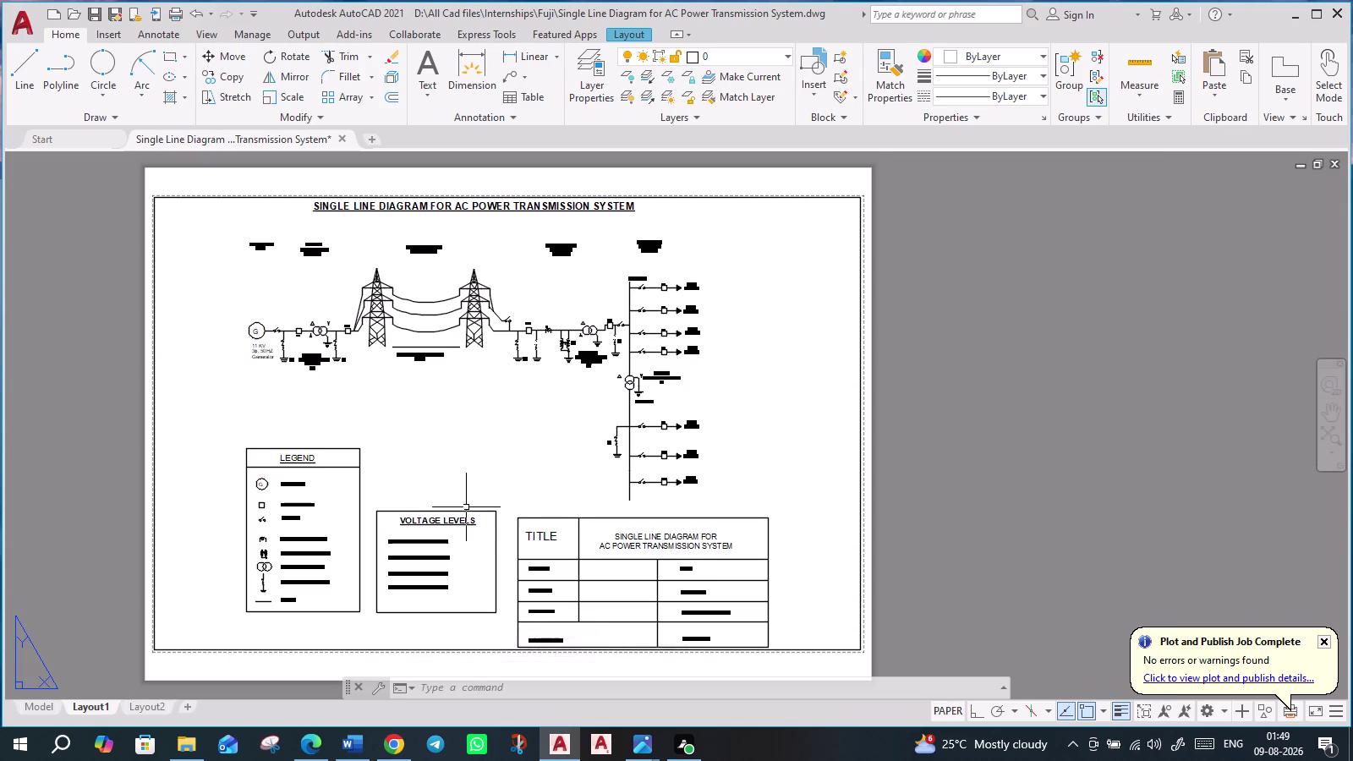
text(PR)
text(I)
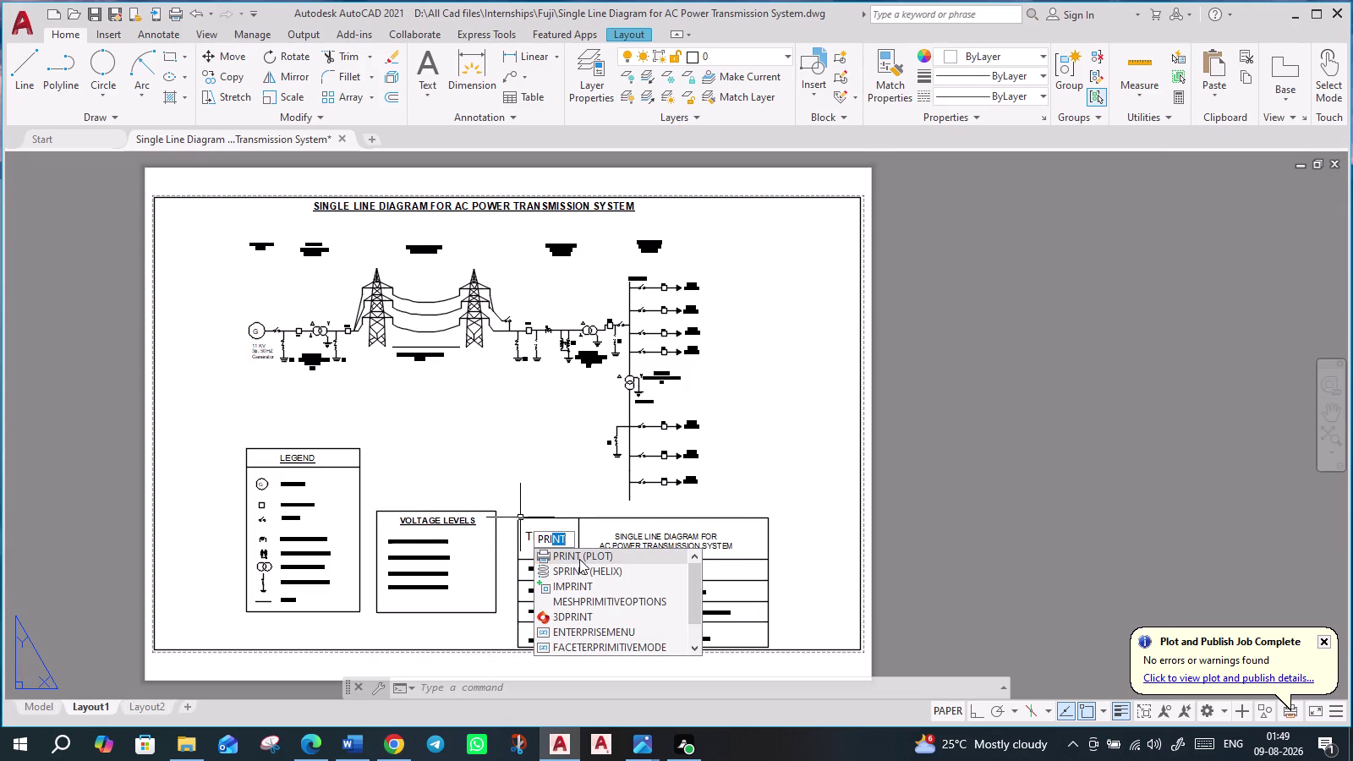
Preview and plot Layout1 to PDF, overwriting the existing PDF file.
click(580, 559)
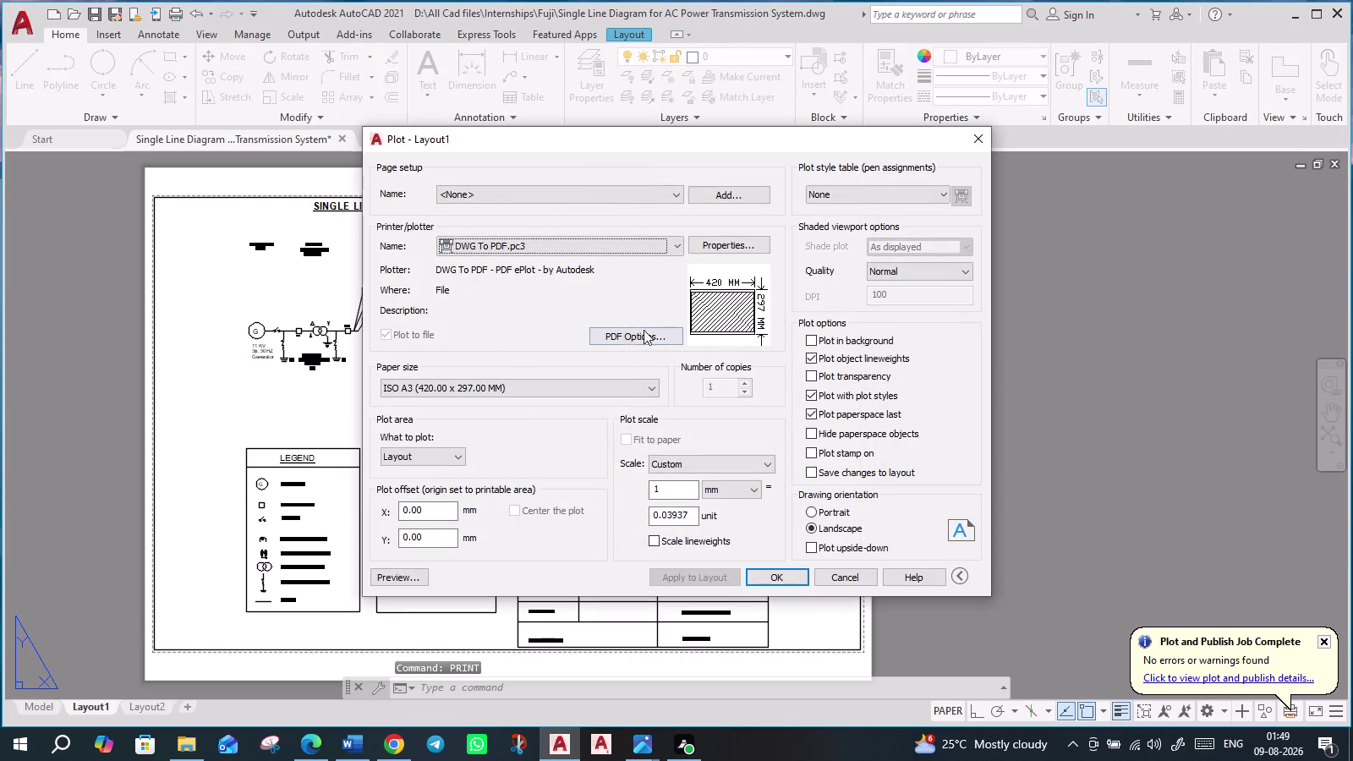
click(403, 578)
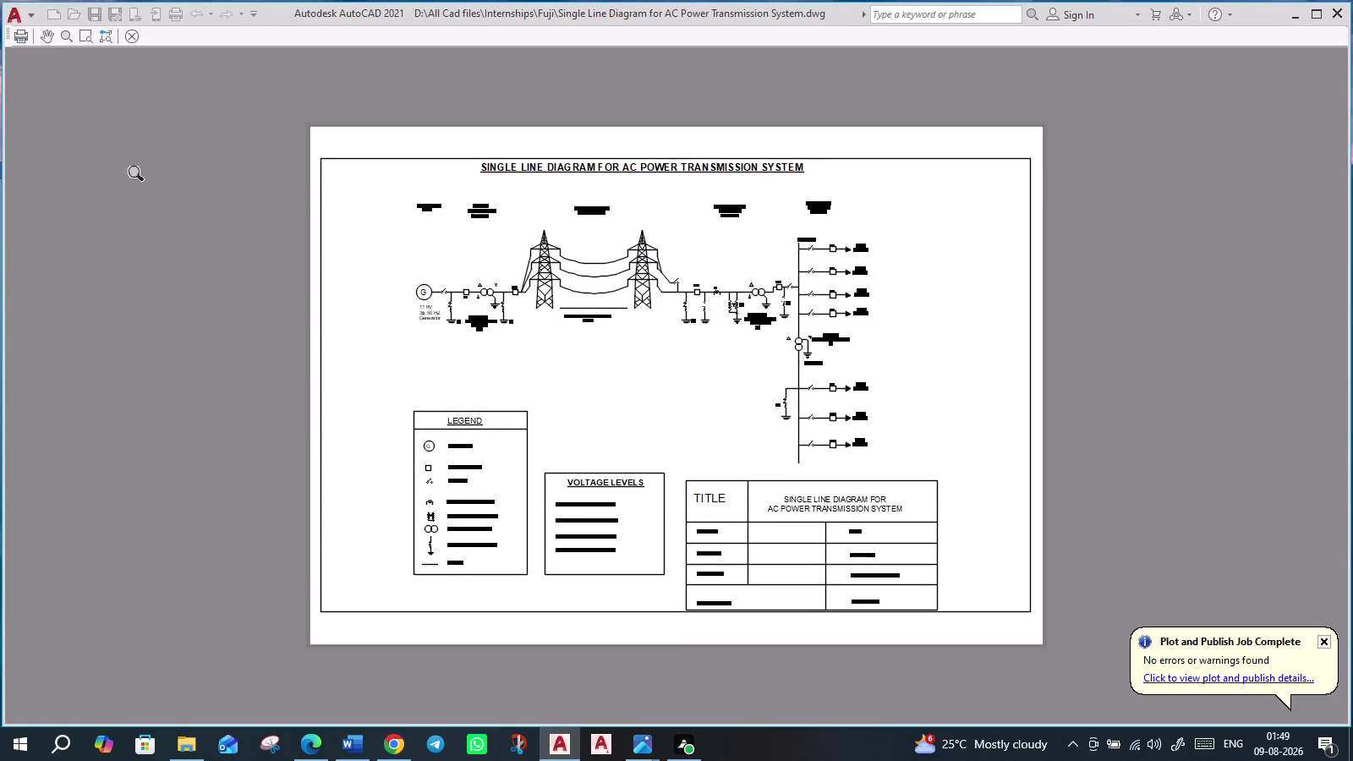
click(21, 33)
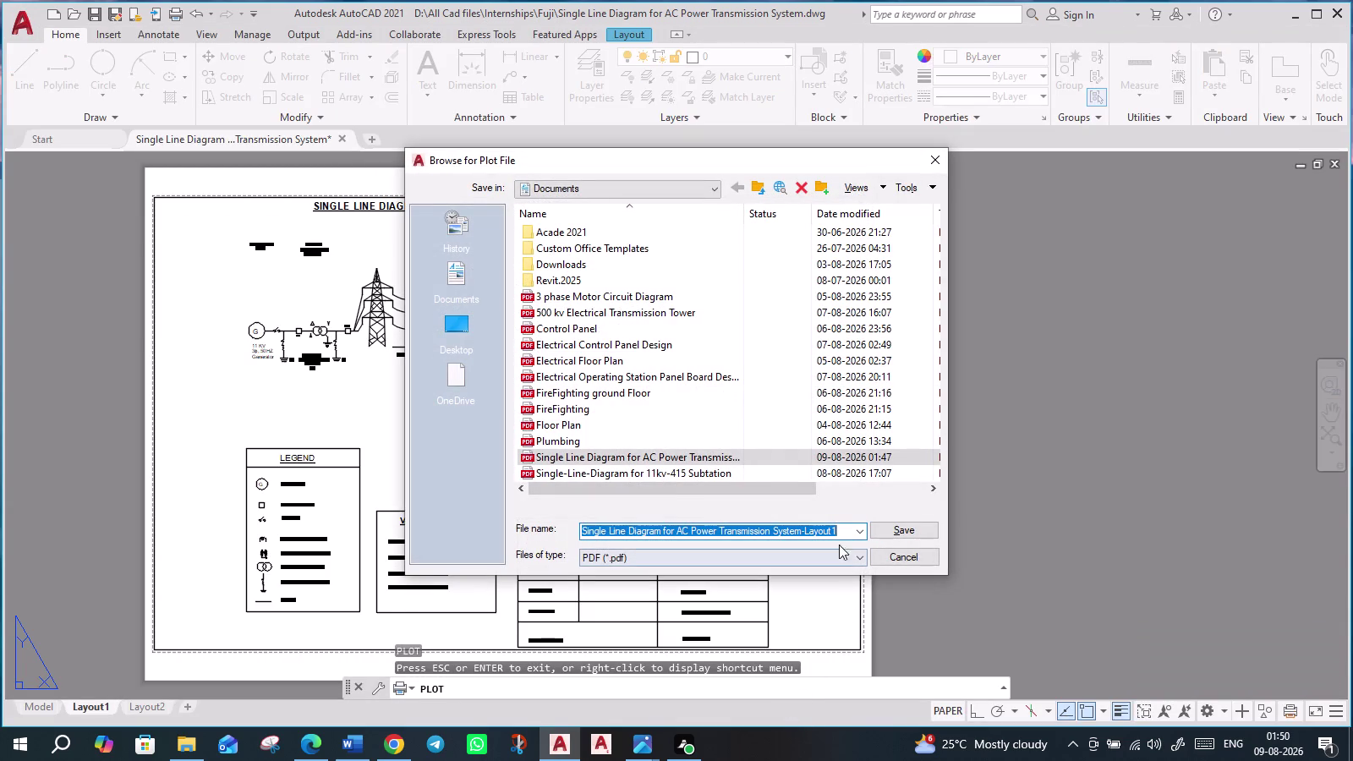
click(907, 527)
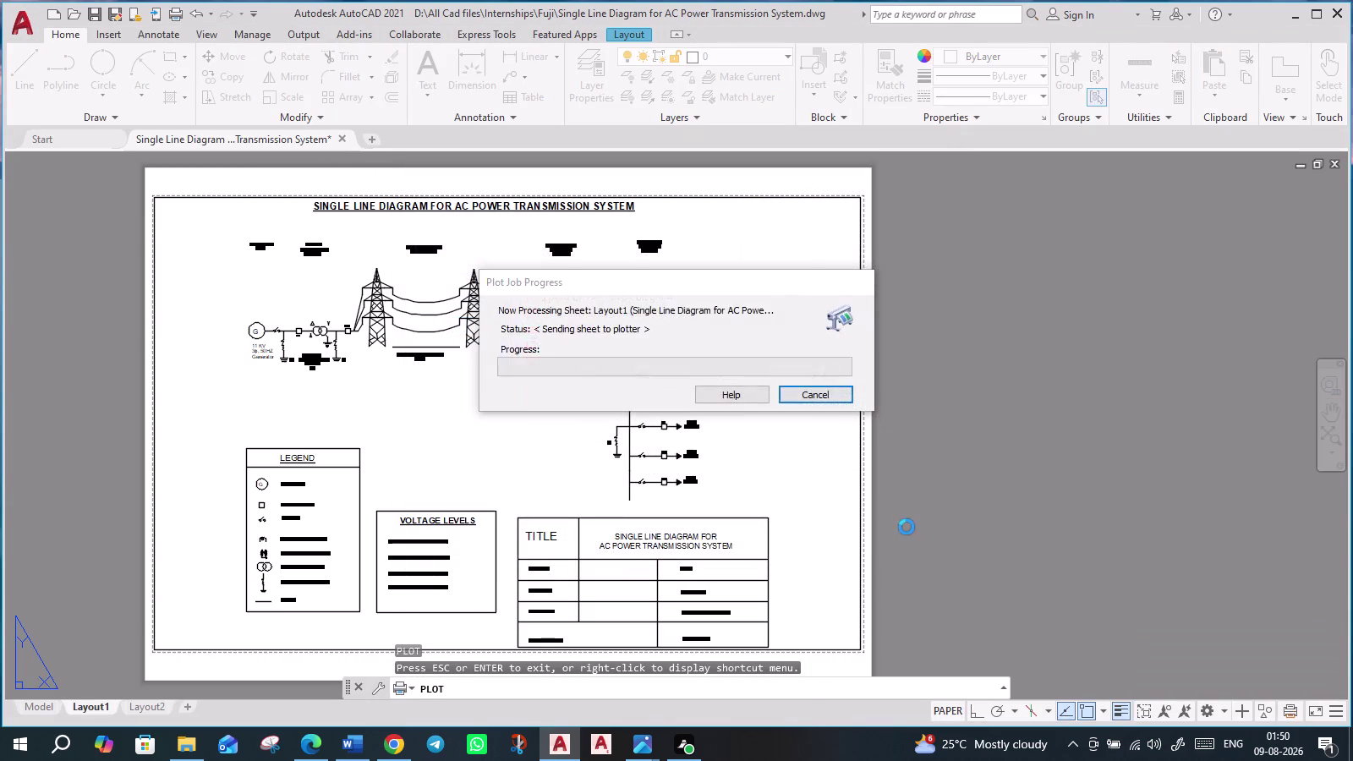
click(726, 407)
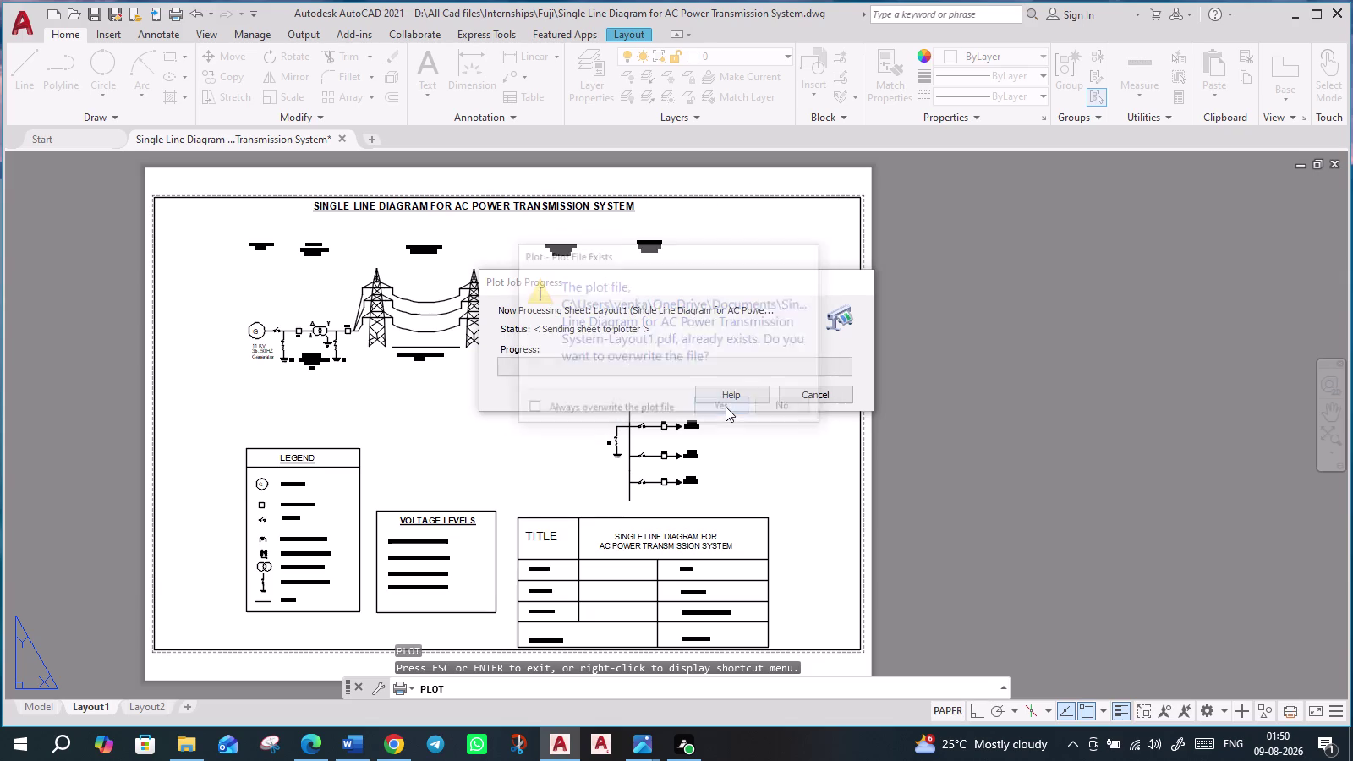